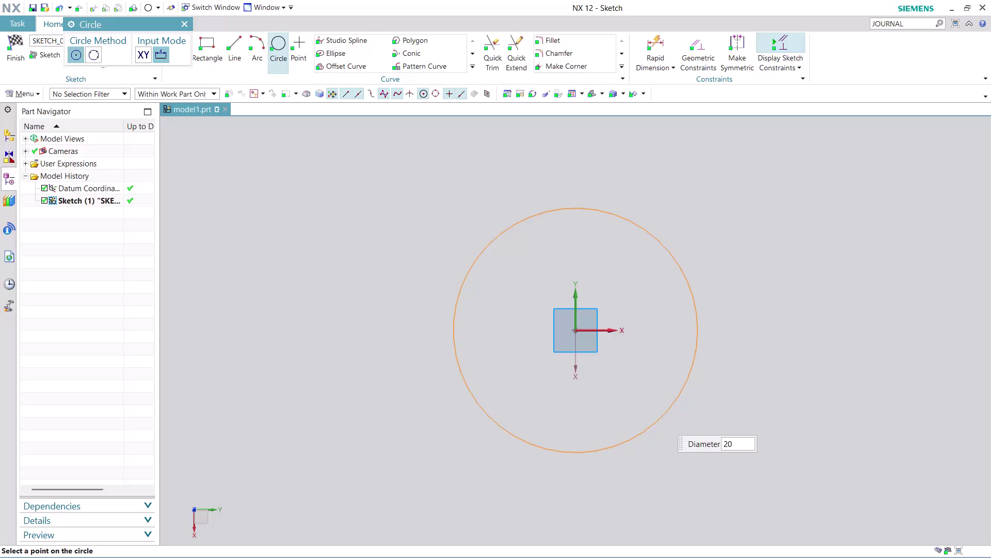
Set the first circle's diameter to 20 mm.
key(Return)
scroll(up, 3)
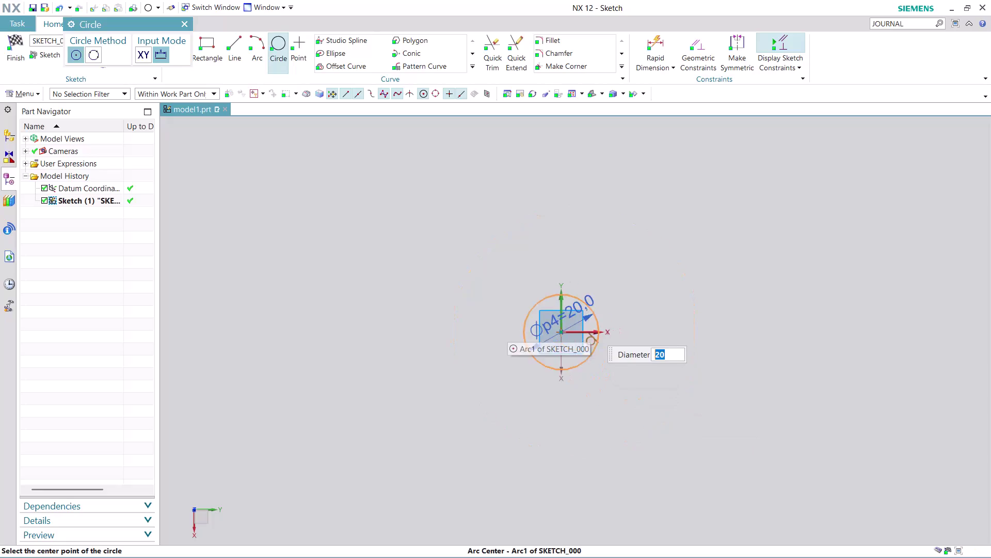
scroll(up, 3)
scroll(up, 3)
scroll(up, 3)
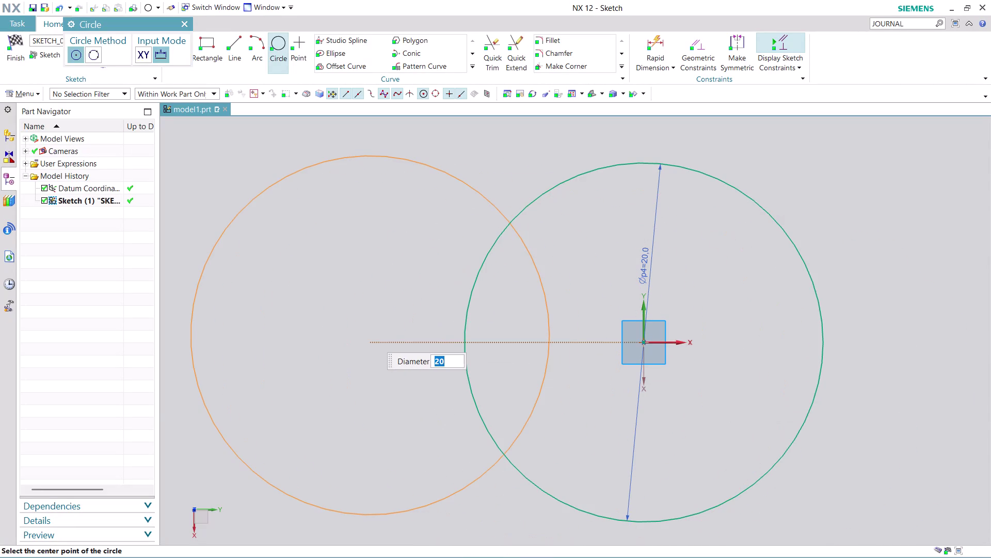
Place an 11 mm concentric circle at the origin and finish the sketch.
text(11)
key(Return)
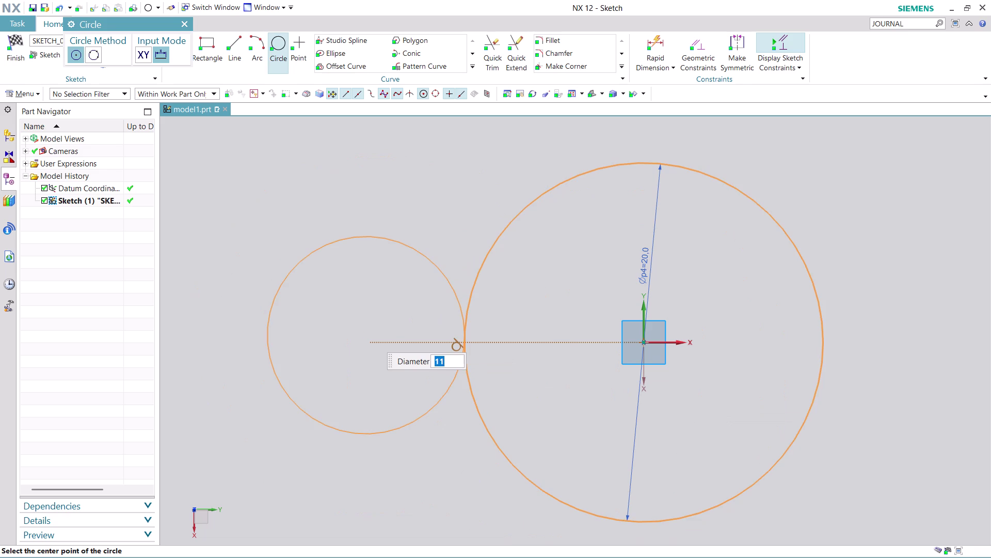
click(645, 341)
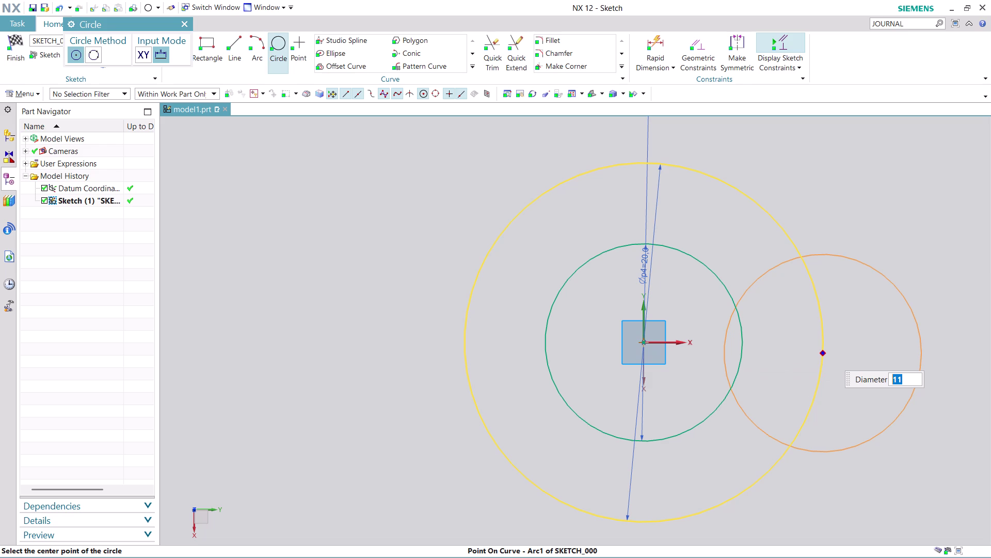
key(Escape)
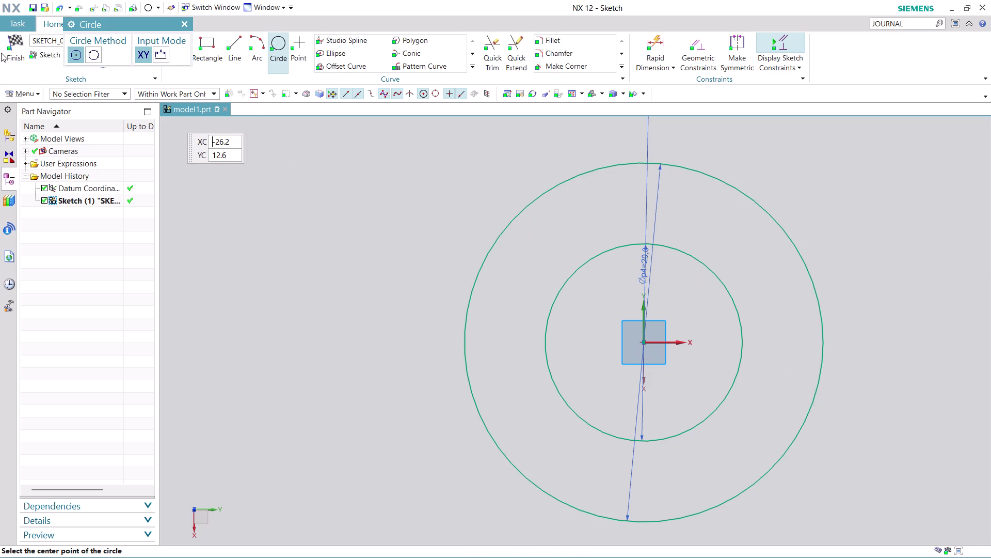
click(11, 54)
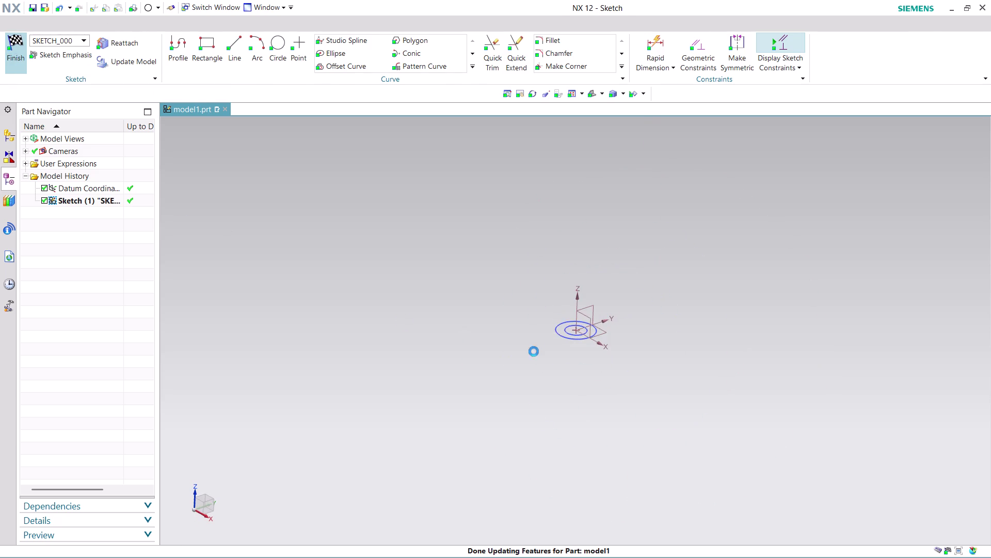
Extrude both circles 5 mm in the reversed direction into a solid ring.
scroll(up, 3)
click(146, 41)
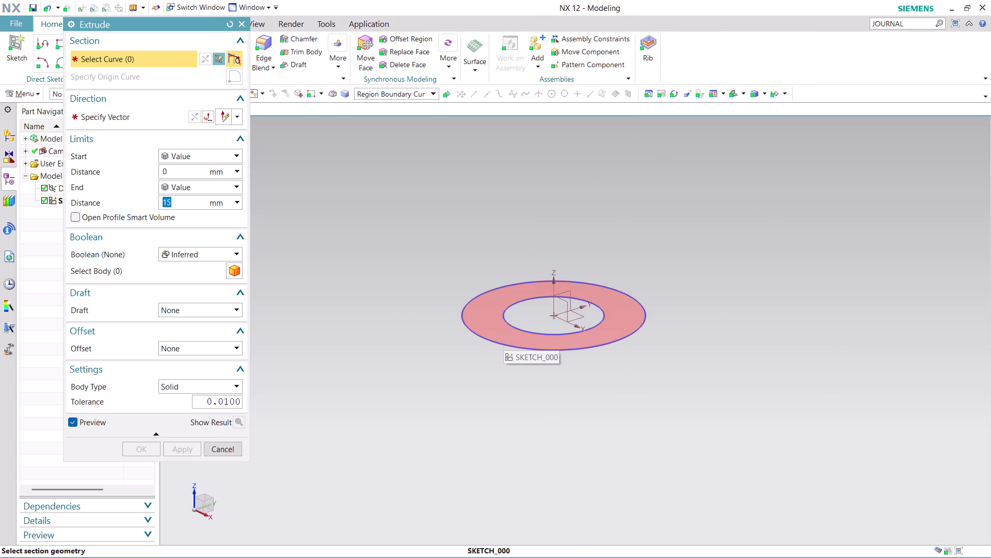
key(5)
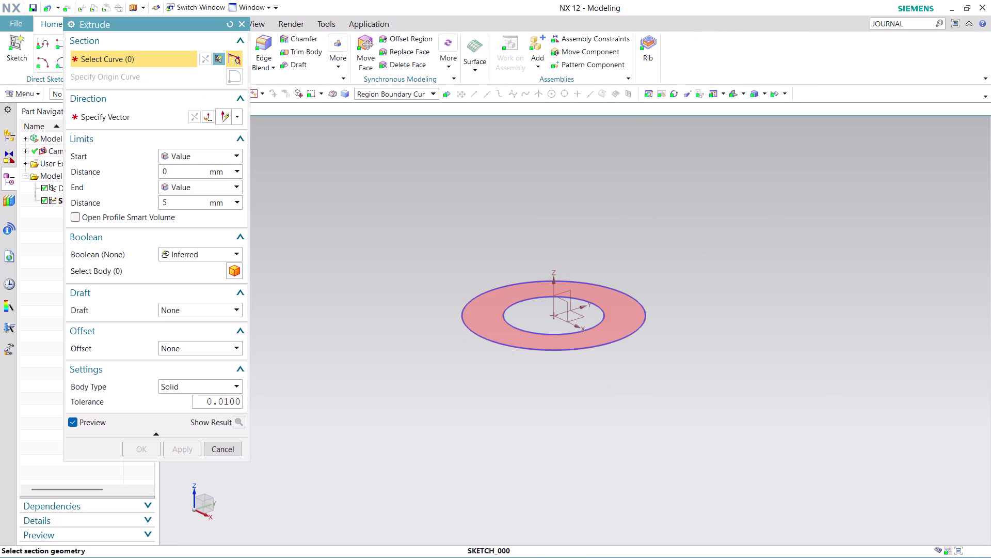
click(504, 336)
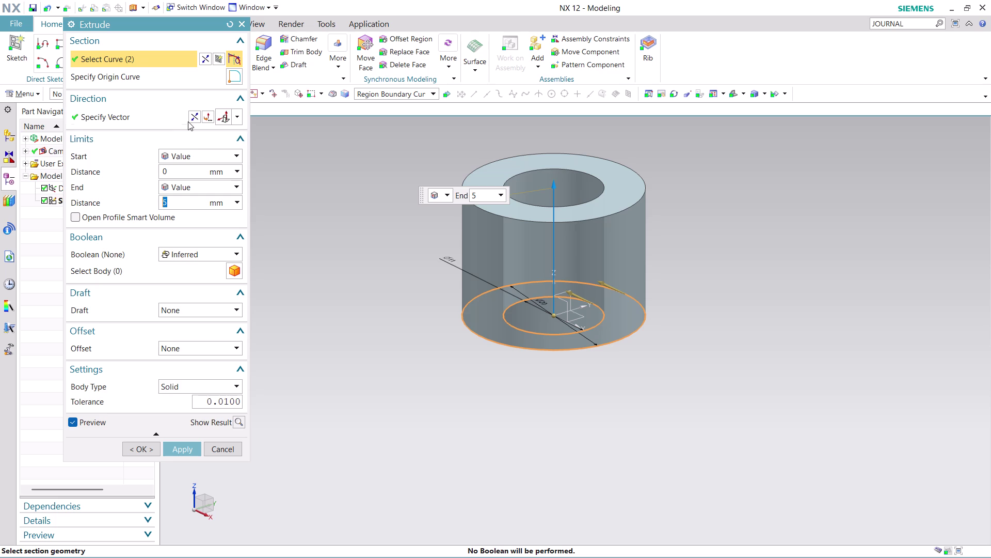
click(195, 116)
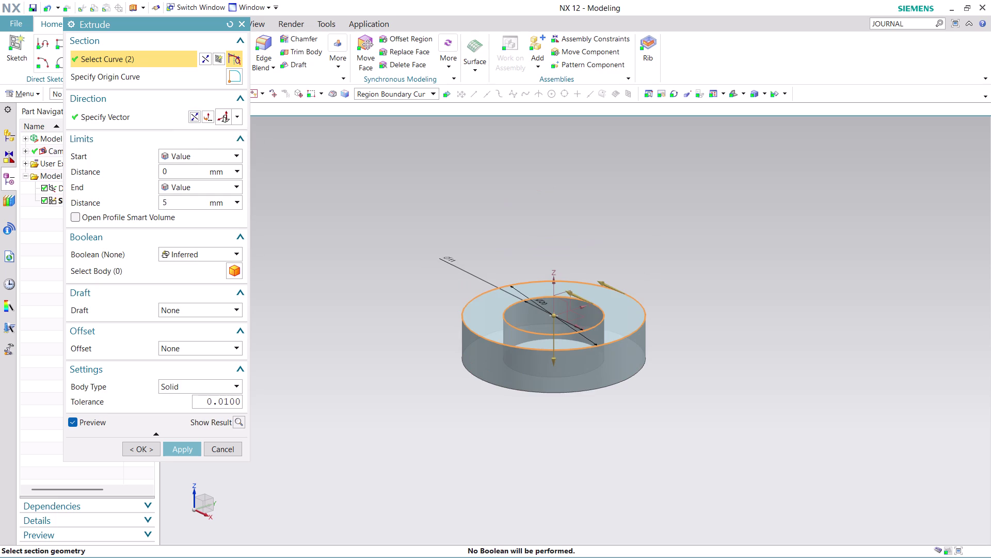
click(189, 451)
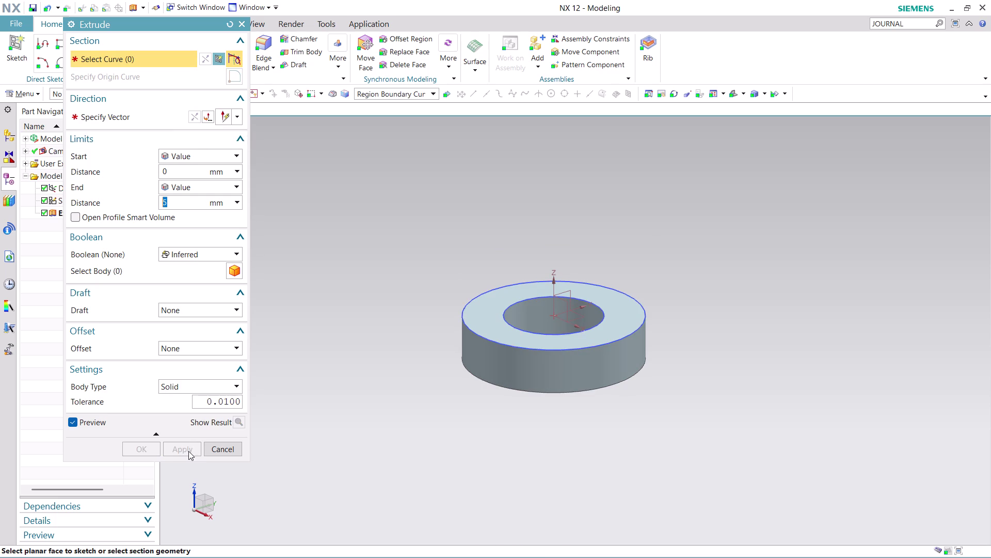
click(211, 448)
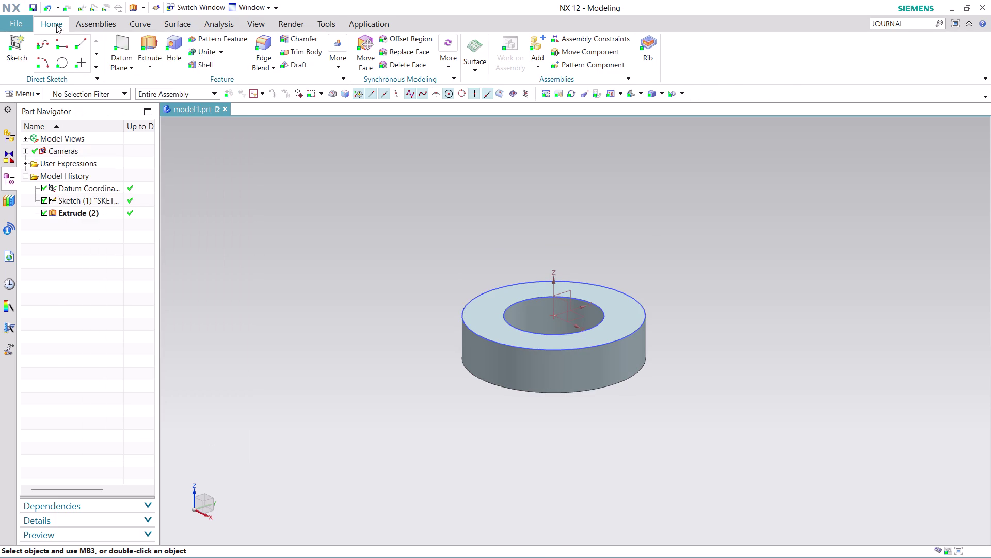
click(33, 97)
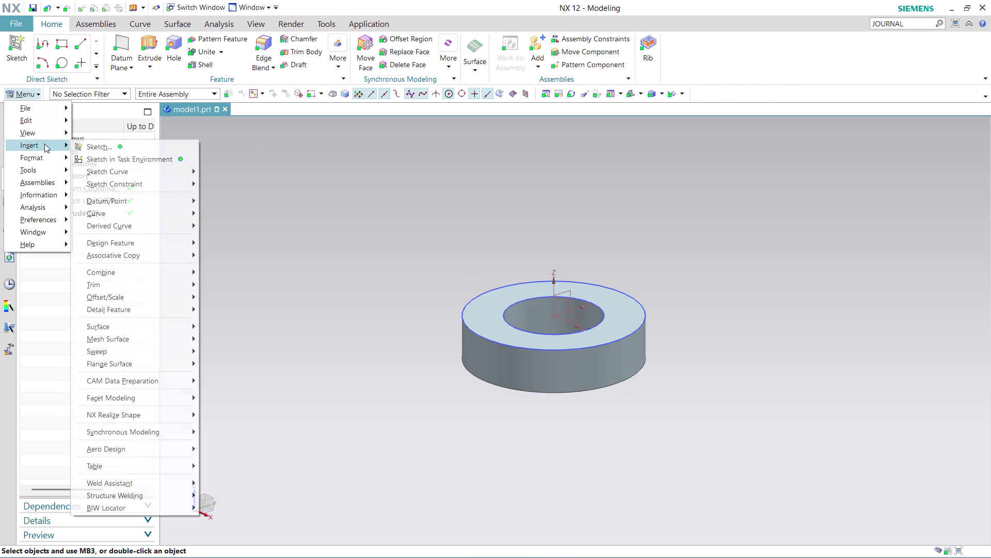
Create a sketch on the ring's top face, horizontally referenced, with origin at 0,0,0.
click(174, 157)
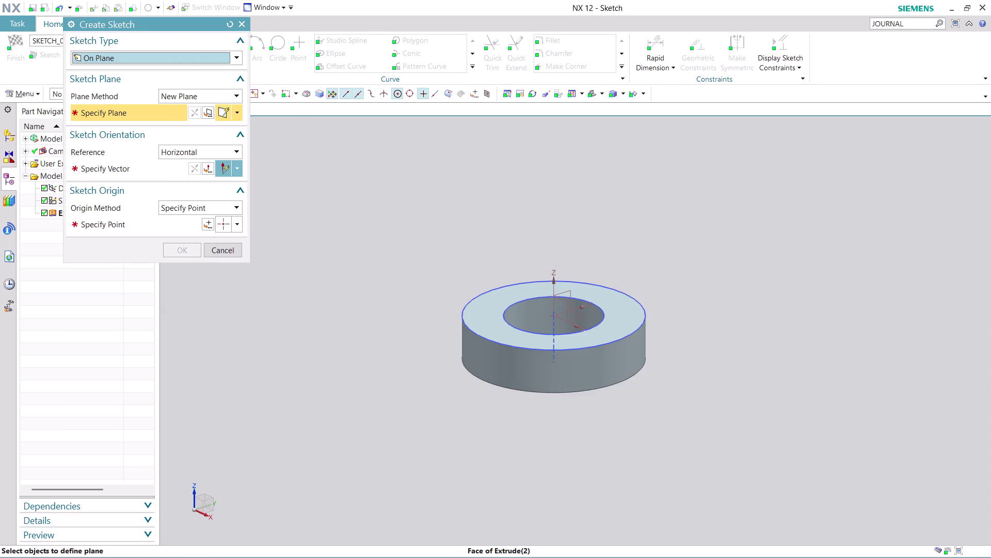
click(604, 335)
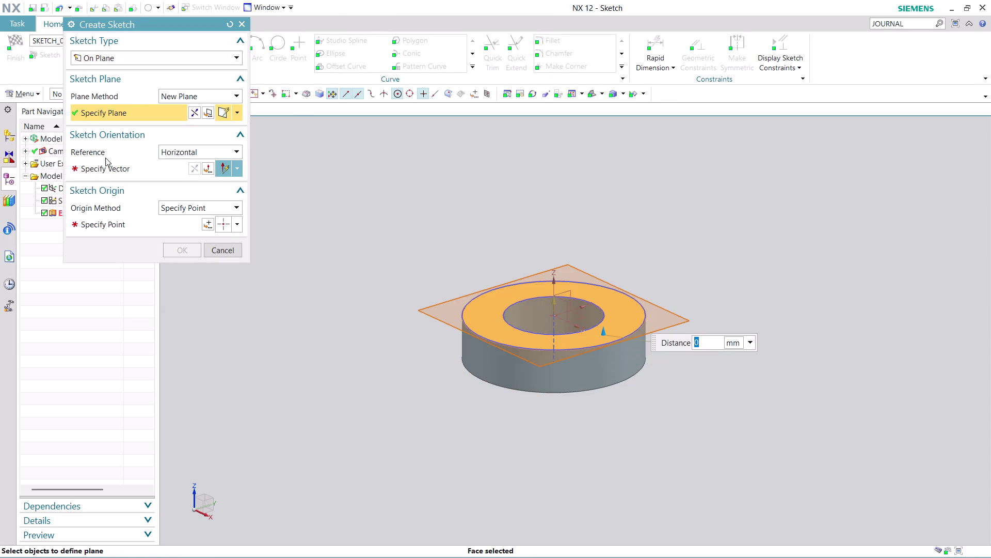
click(134, 169)
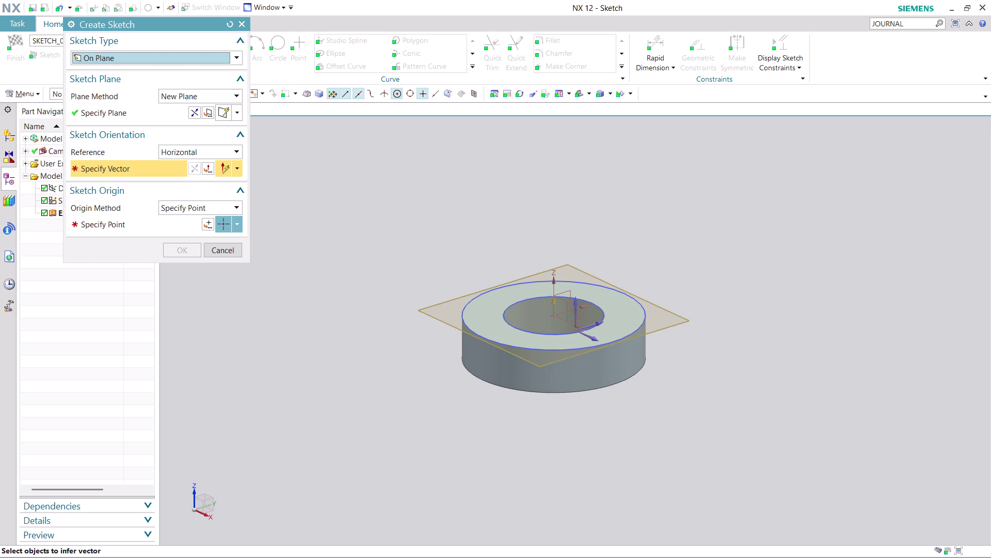
click(600, 324)
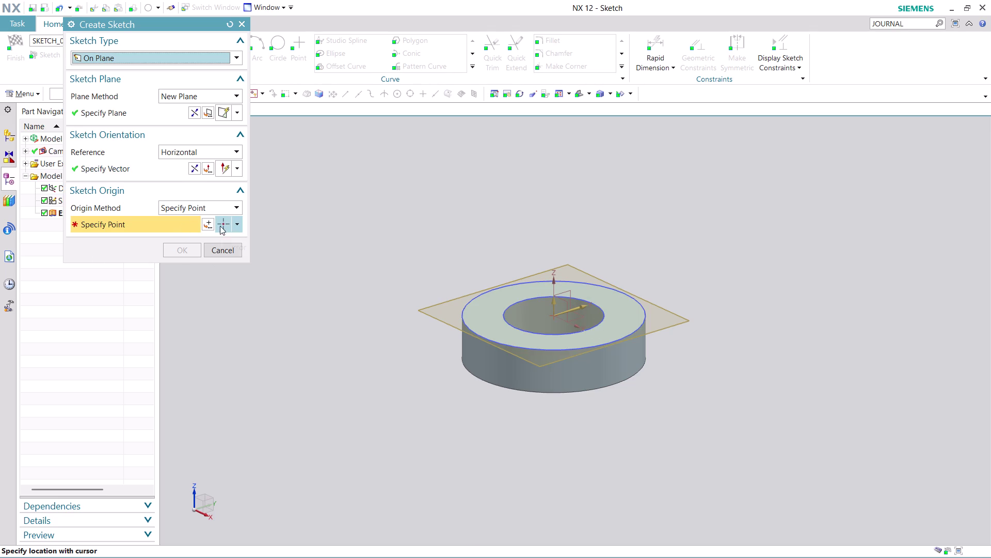
click(208, 225)
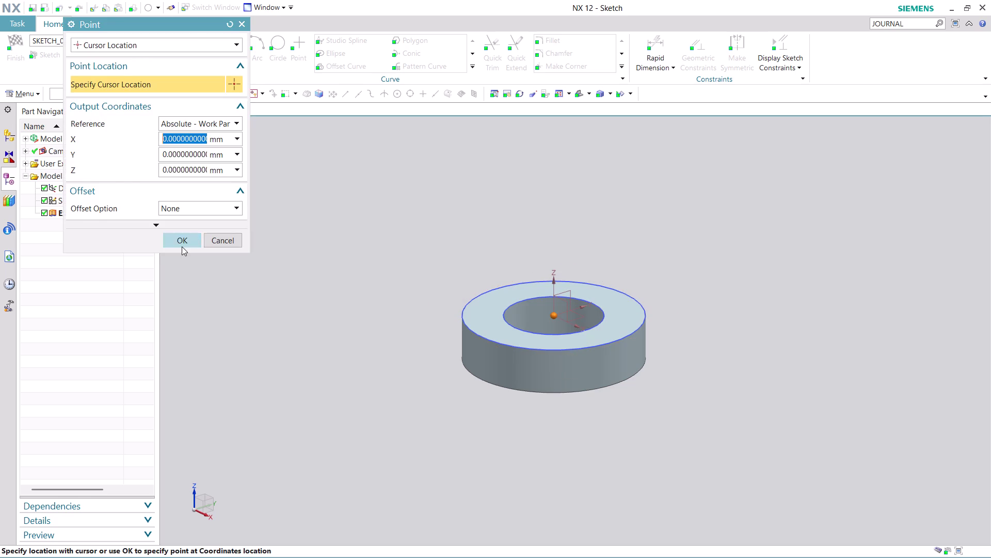
click(181, 247)
click(182, 246)
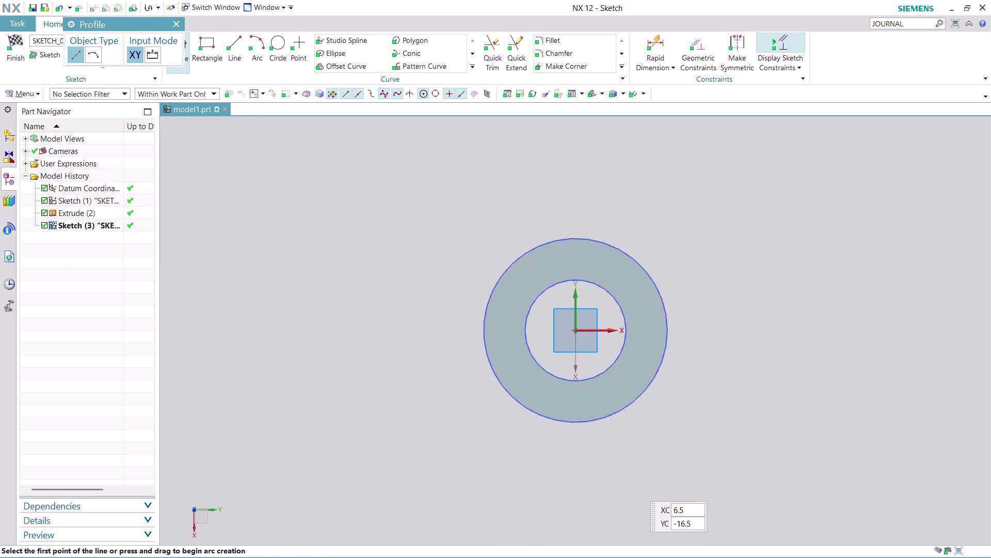
Draw a 15 mm diameter circle centred on the sketch origin.
scroll(up, 3)
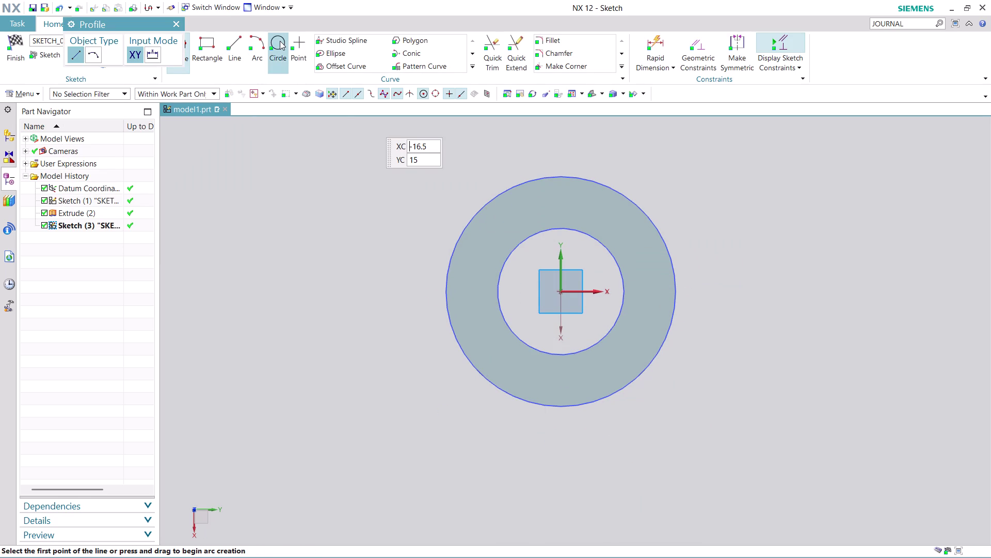
click(280, 41)
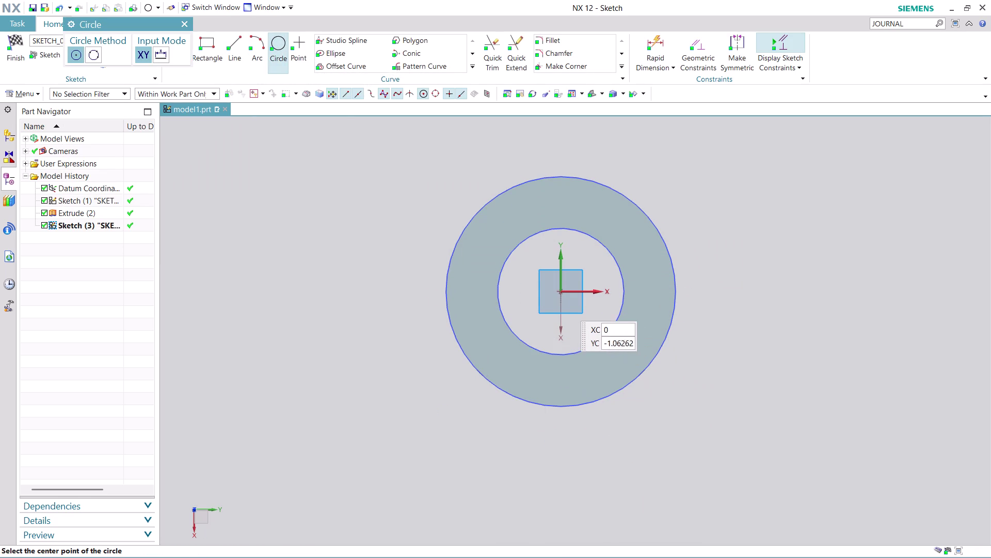
click(563, 291)
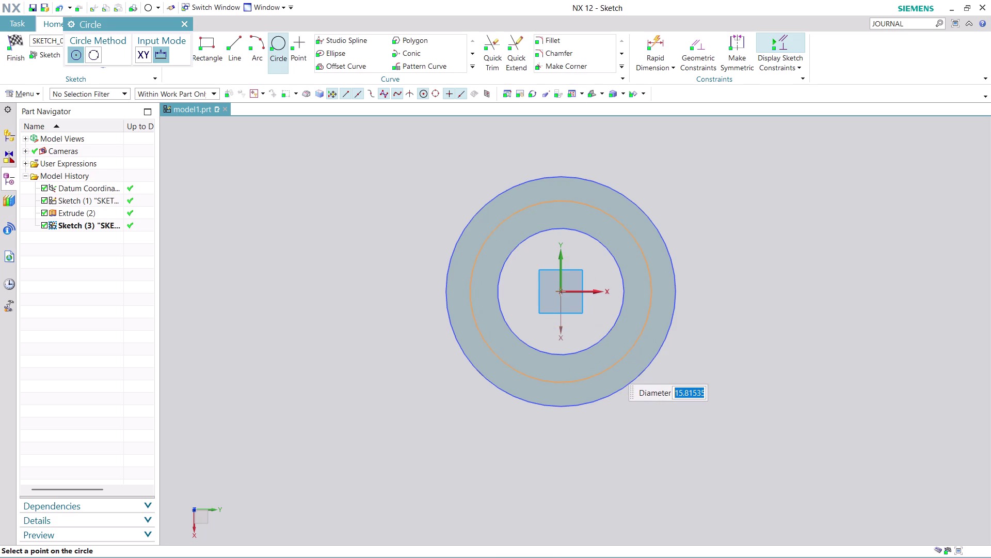
text(15)
key(Return)
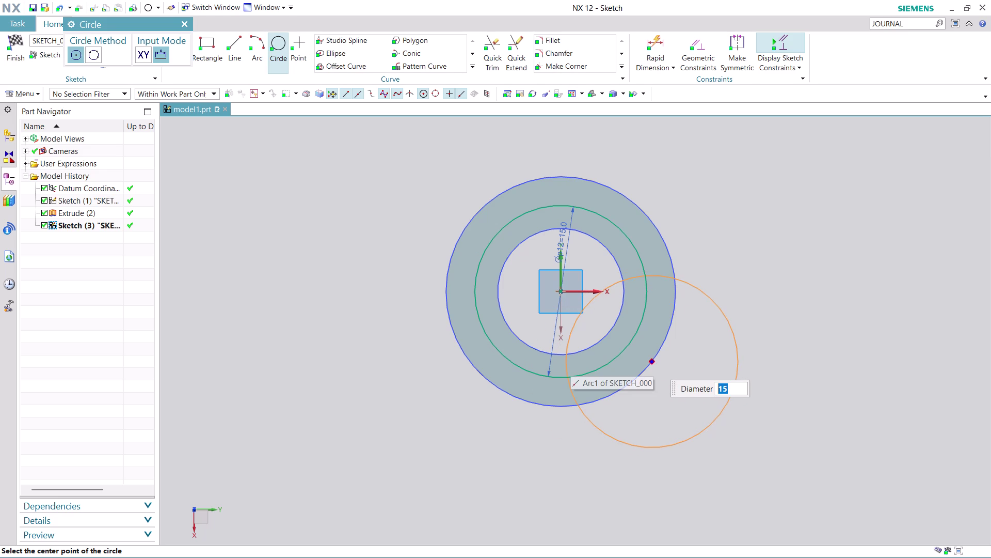
key(Escape)
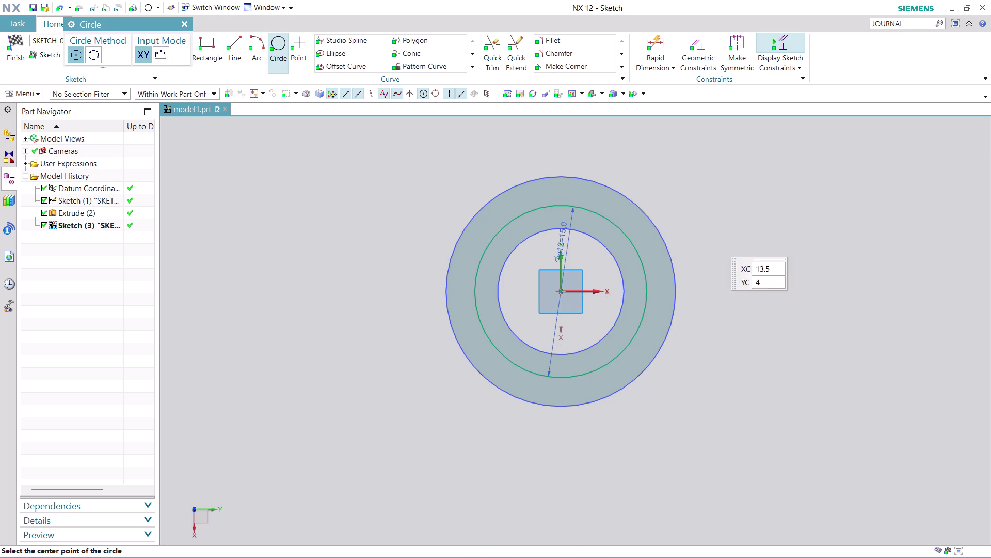
key(Escape)
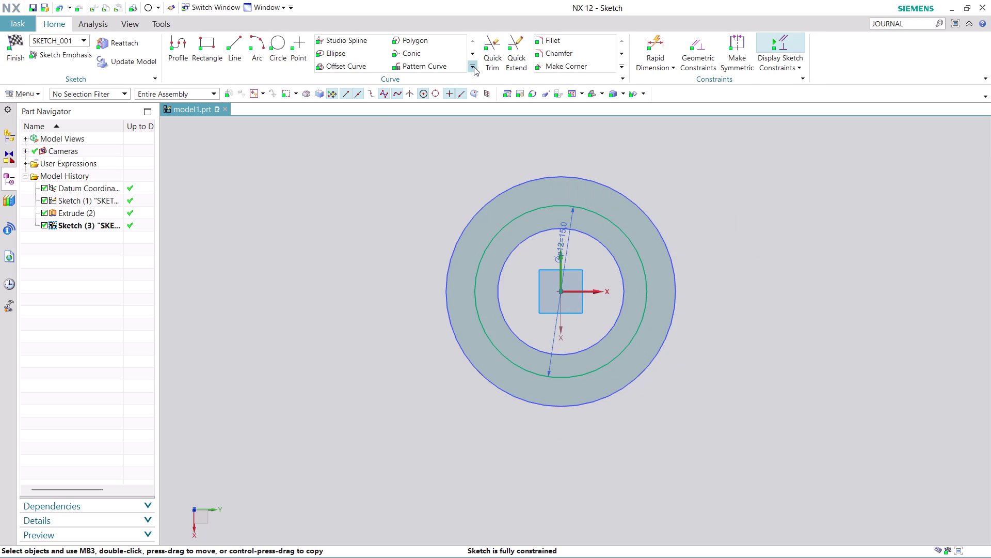
click(474, 67)
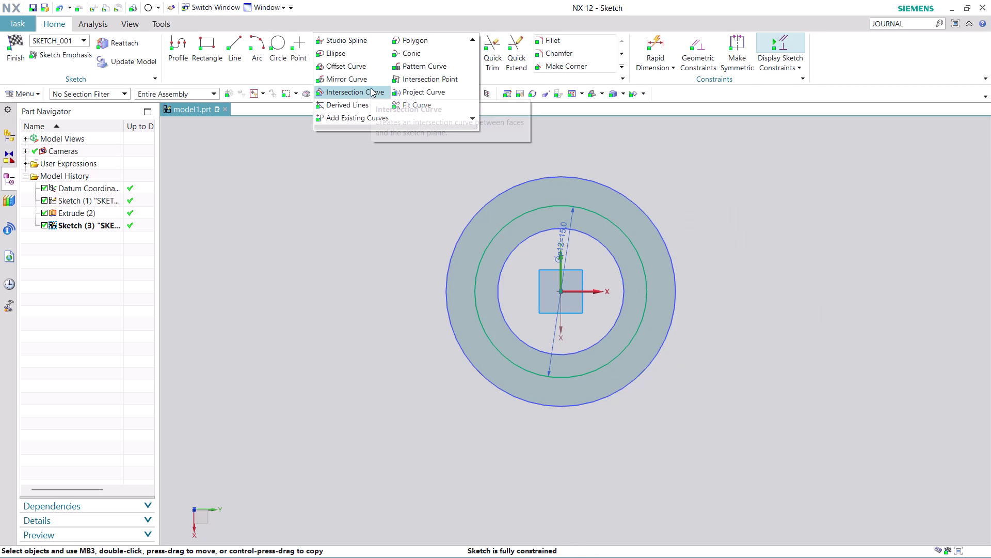
Hide the first sketch, Sketch (1).
click(426, 92)
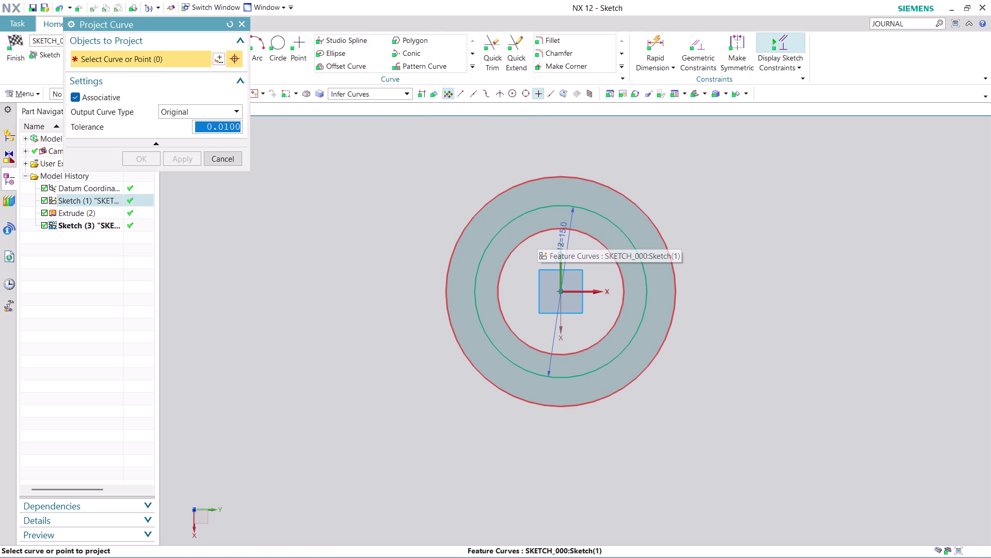
scroll(up, 3)
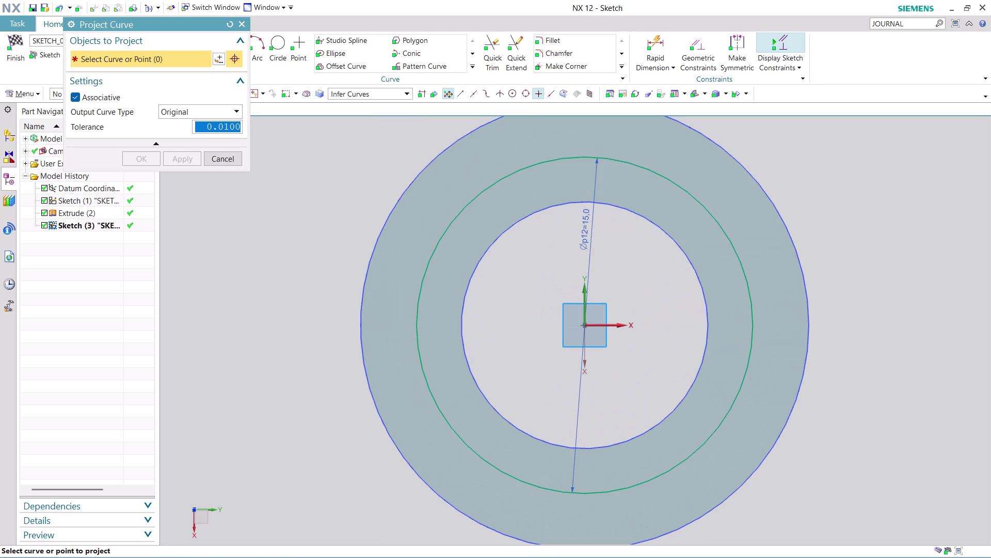
key(Escape)
key(Escape)
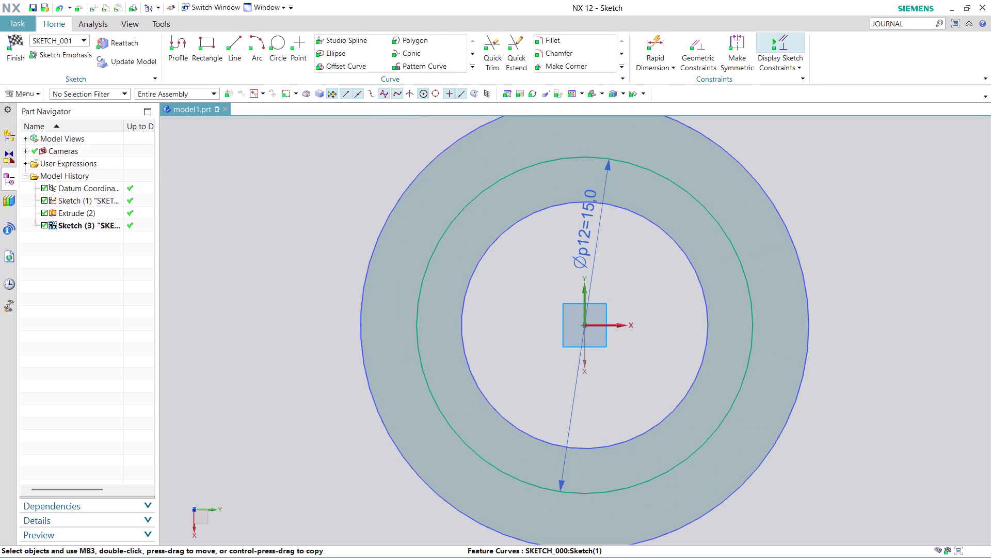
right_click(529, 218)
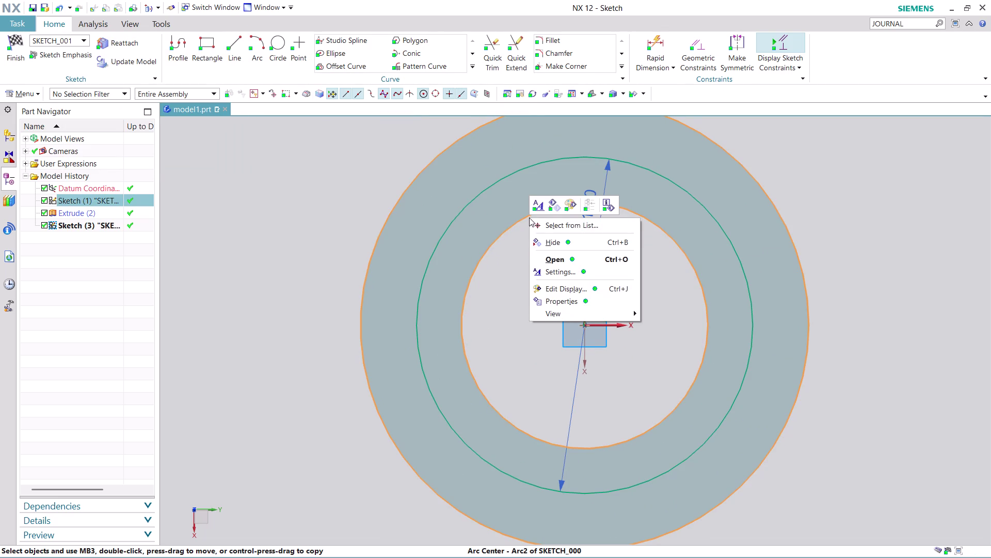
click(557, 242)
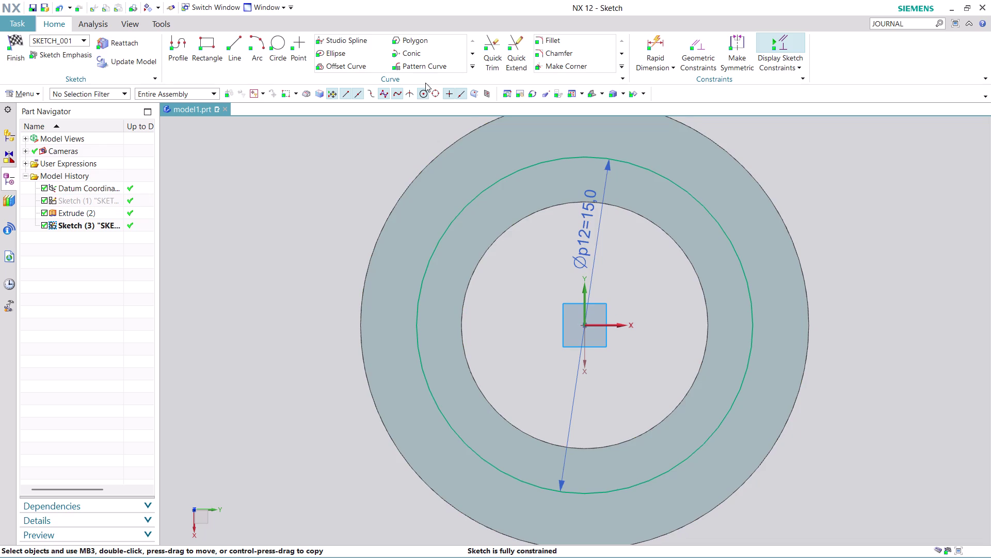
Project the ring's inner edge into the sketch and finish the sketch.
click(473, 67)
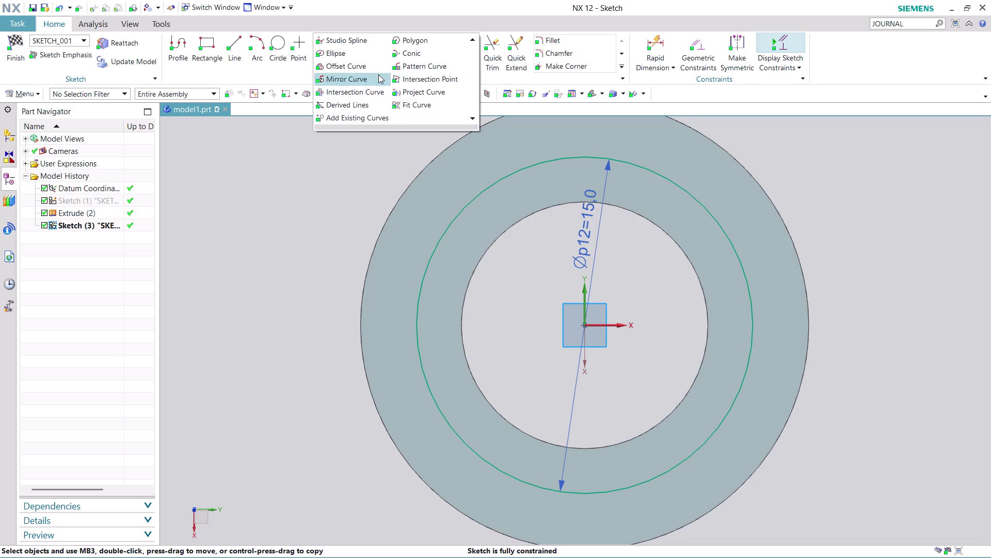
click(427, 88)
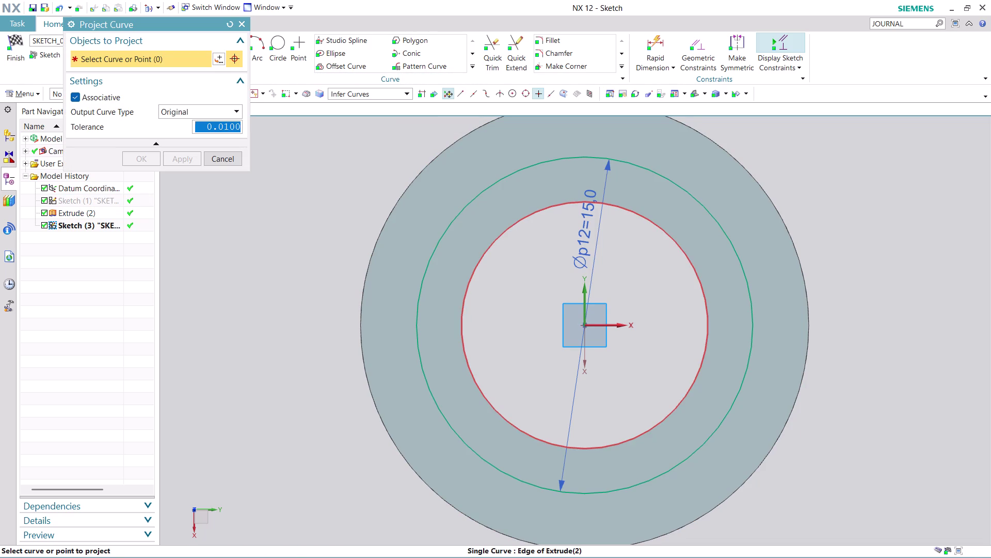
click(515, 225)
click(190, 154)
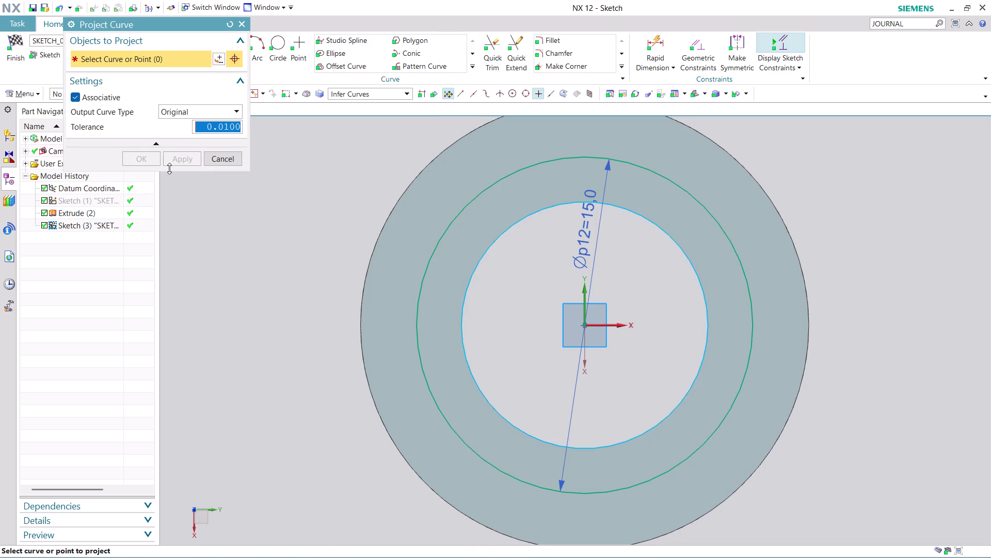
click(216, 158)
scroll(down, 3)
scroll(up, 3)
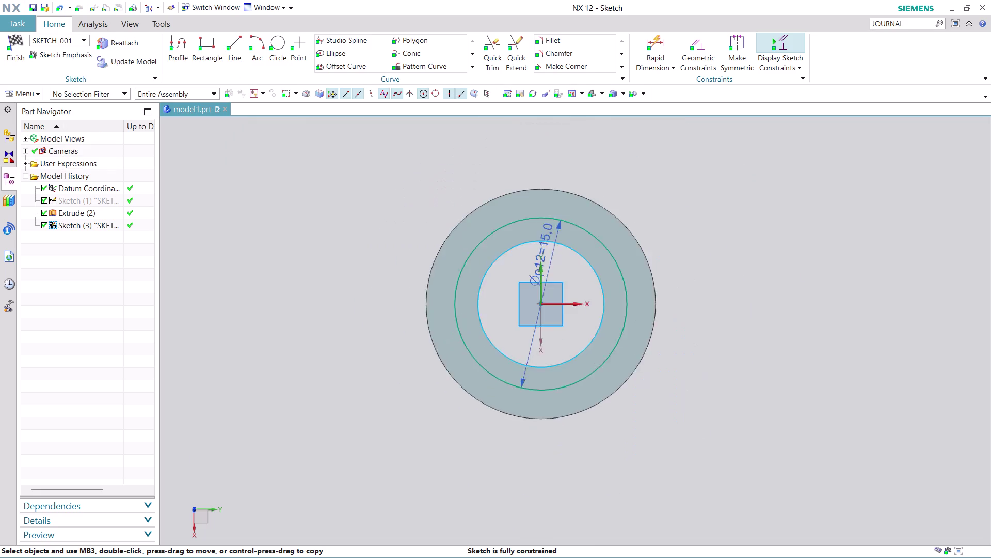
scroll(up, 3)
click(17, 52)
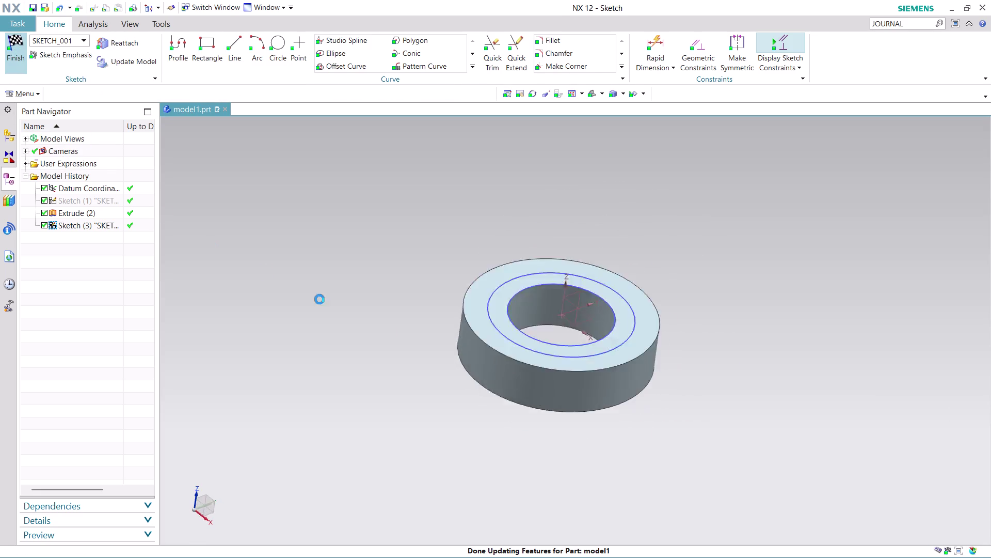
scroll(up, 3)
scroll(down, 3)
Extrude the sketch circles 40 mm, united with the ring, to form the shank.
scroll(up, 3)
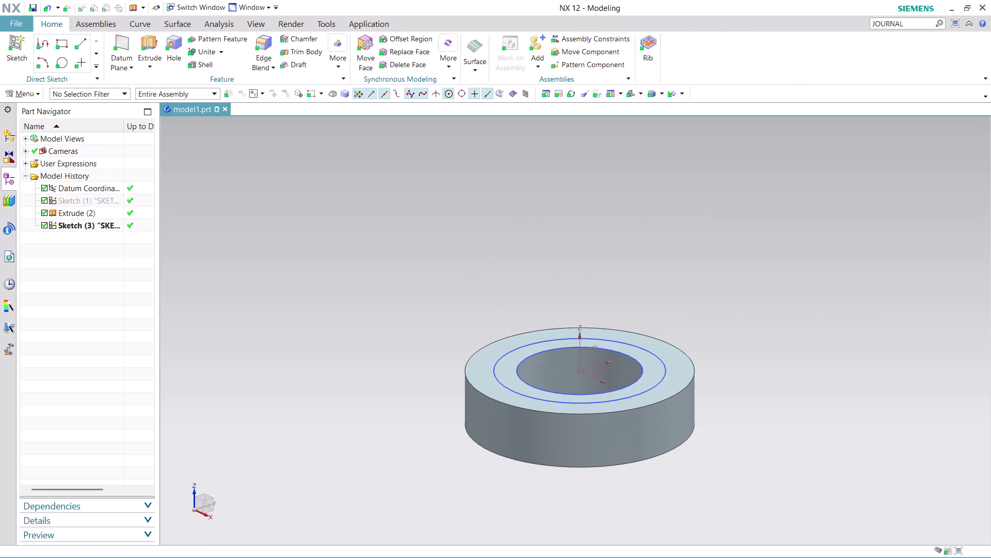
click(152, 39)
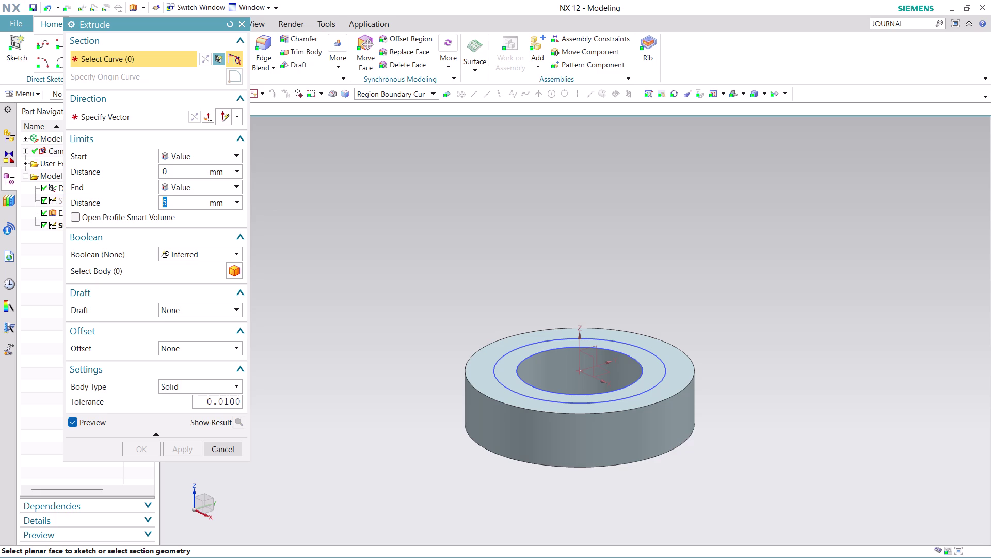
text(40)
click(512, 380)
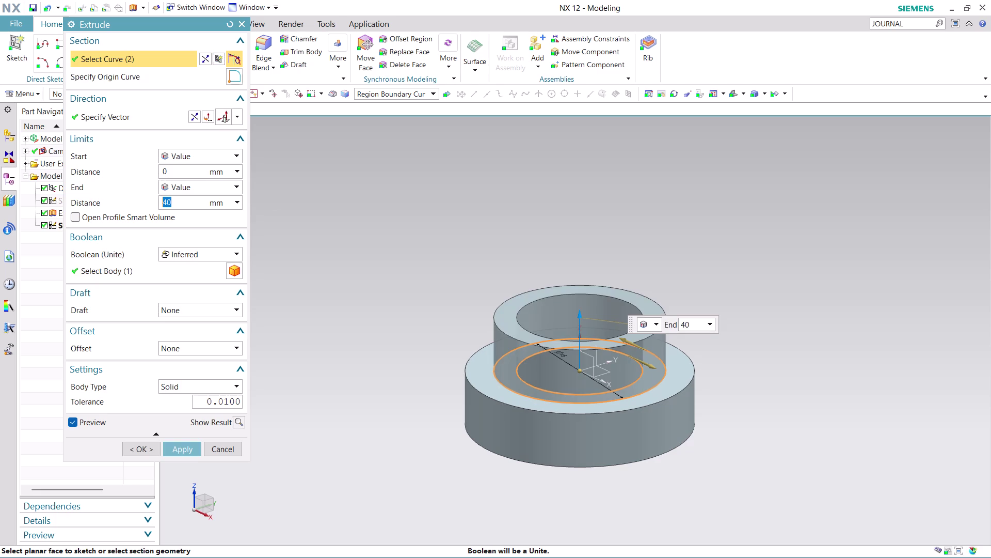
click(181, 448)
scroll(down, 3)
scroll(up, 3)
middle_drag(610, 360, 625, 260)
scroll(up, 3)
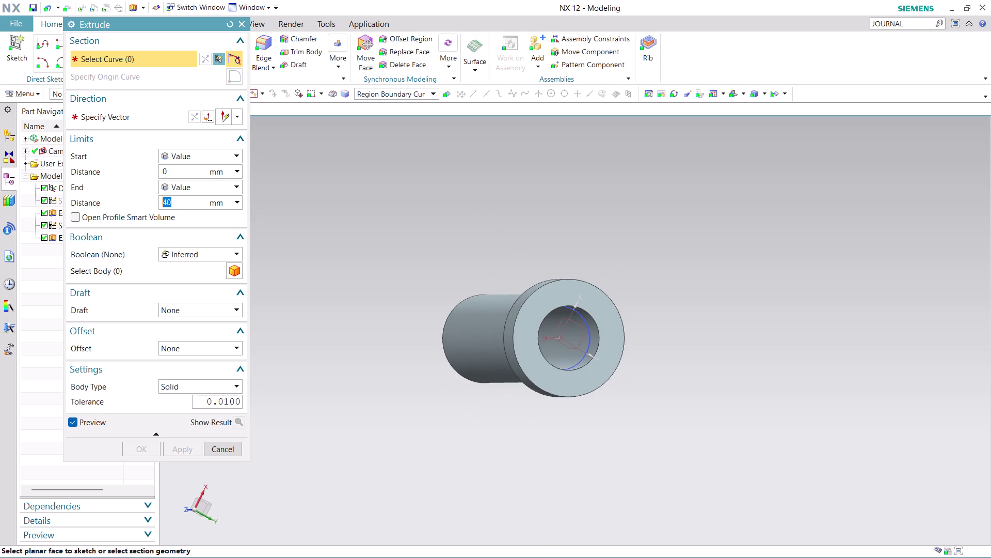
click(221, 448)
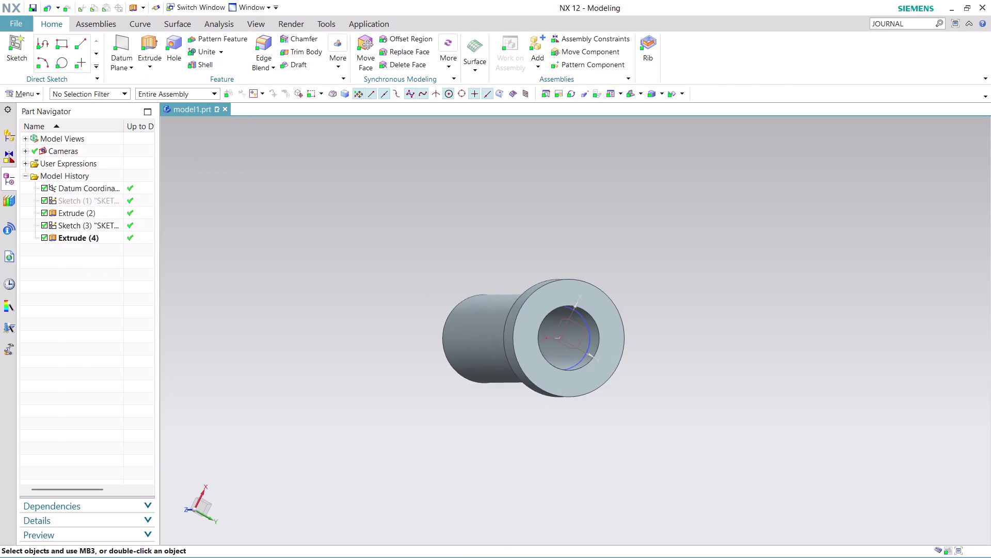
Hide Sketch (3).
scroll(up, 3)
right_click(567, 313)
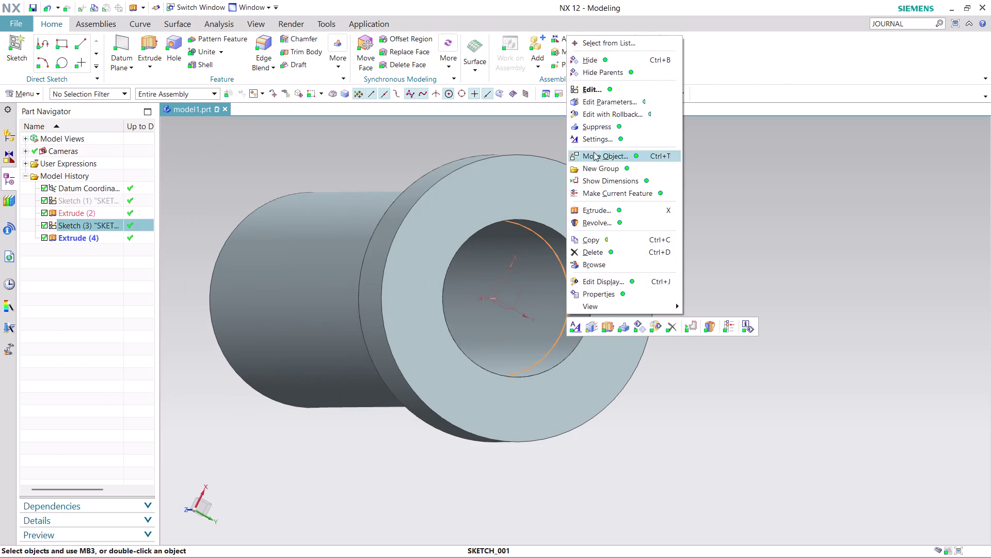
click(633, 65)
scroll(down, 3)
scroll(up, 3)
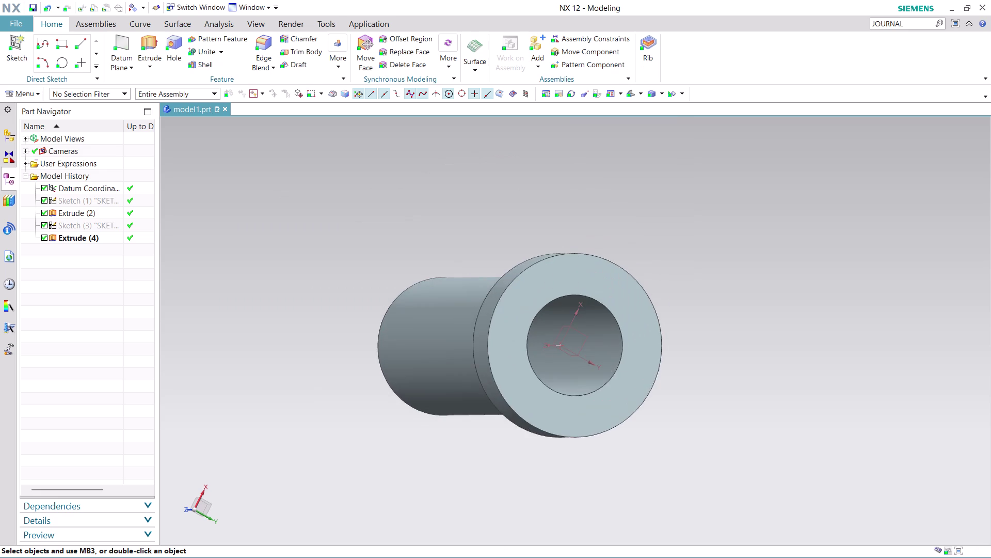
middle_drag(695, 269, 545, 312)
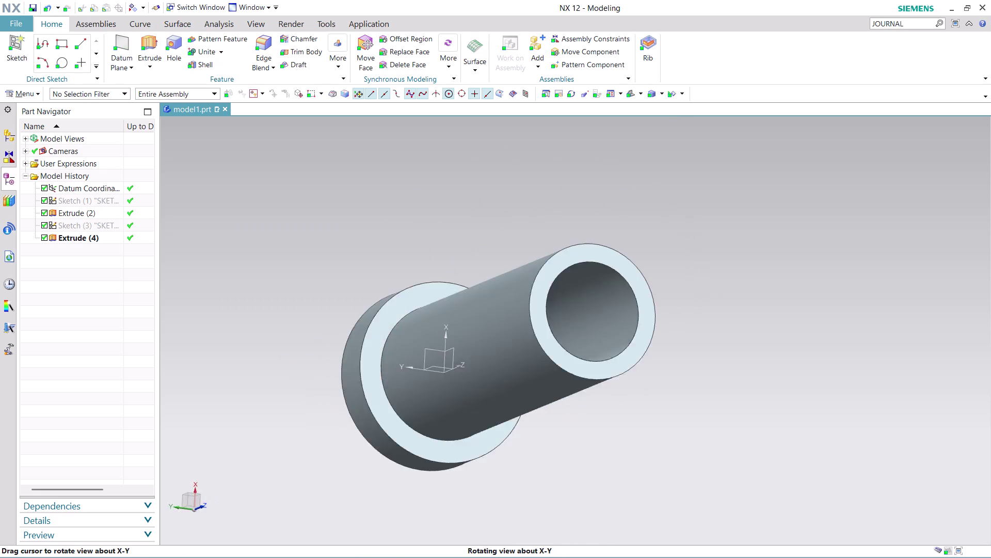
Orbit and zoom to inspect the flange and shank, then open the File menu.
middle_drag(546, 312, 602, 293)
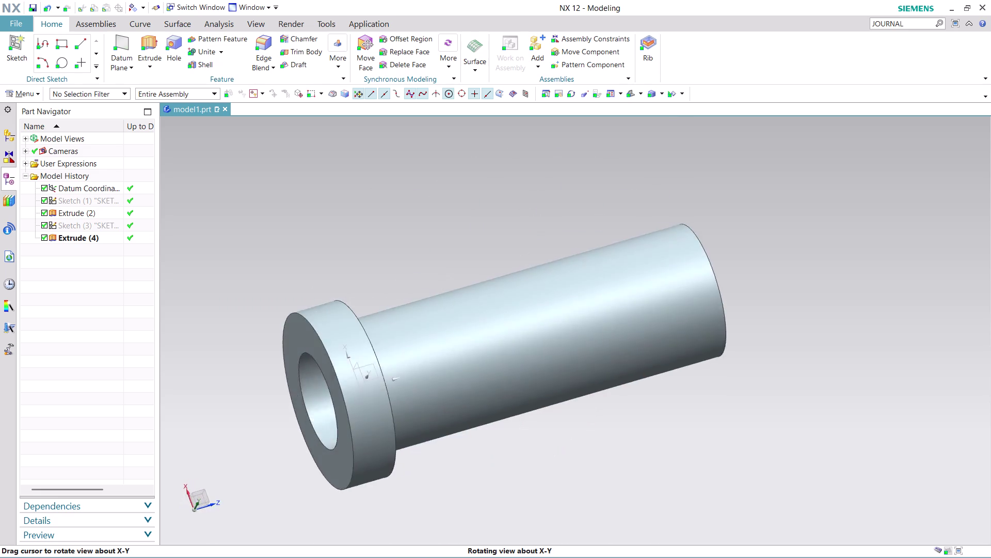
middle_drag(602, 294, 660, 281)
scroll(down, 3)
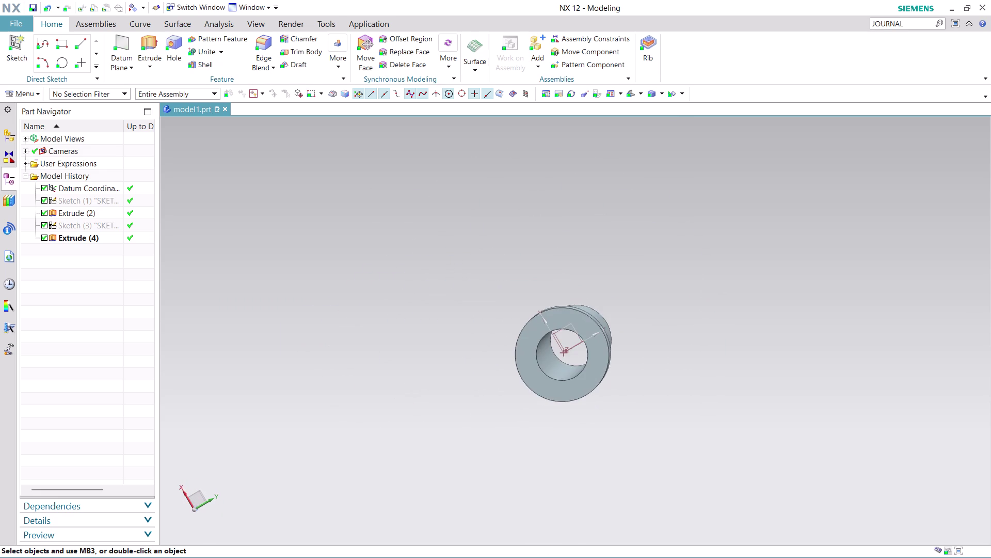
scroll(up, 3)
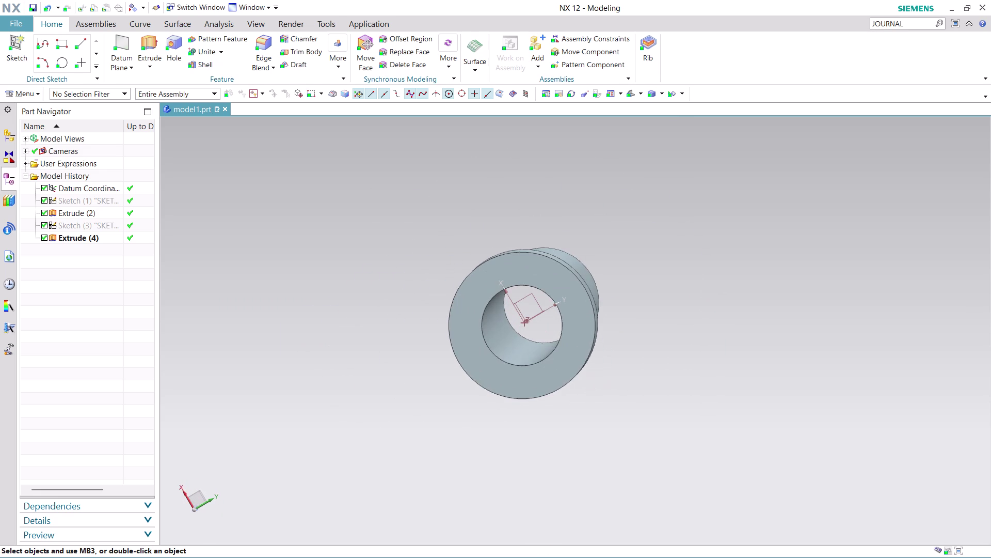
scroll(up, 3)
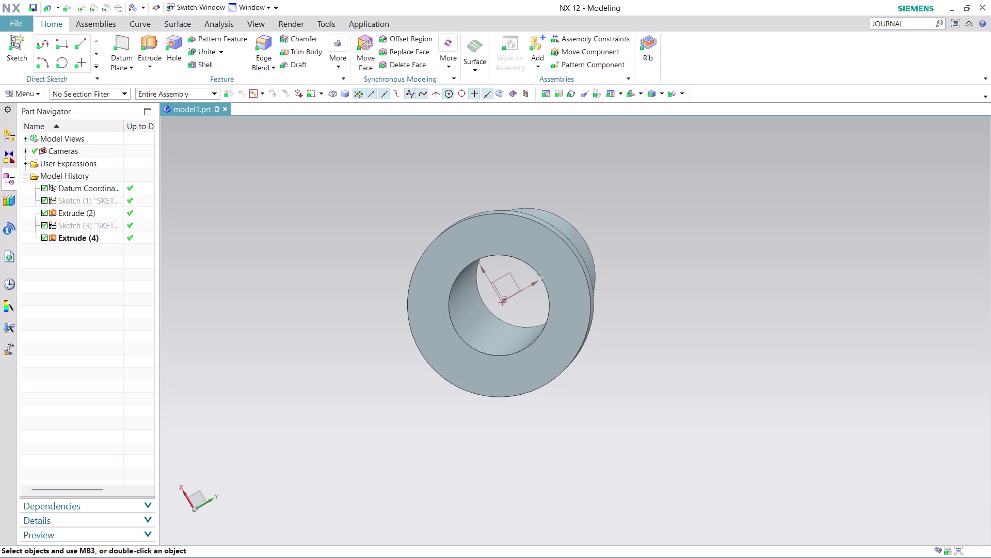
click(15, 21)
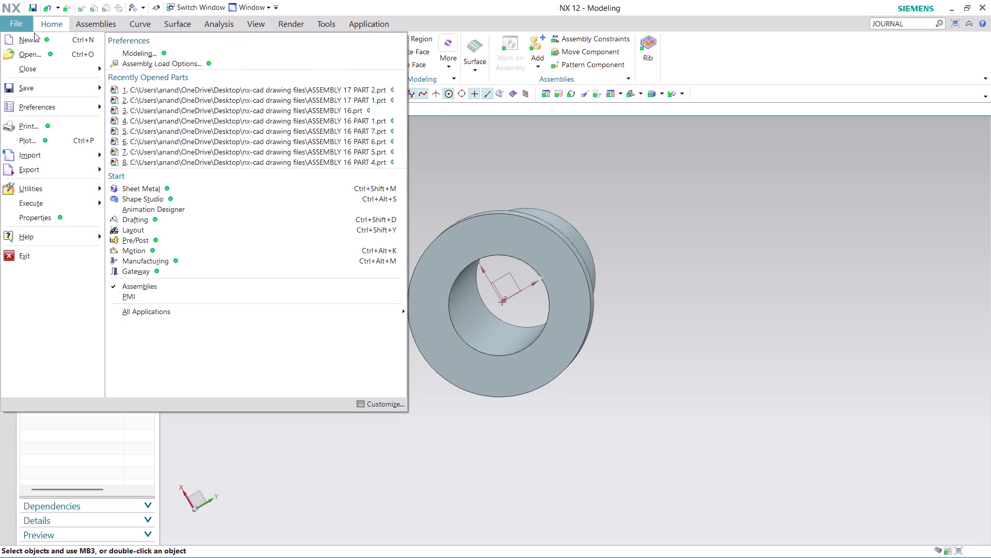
Create a new drawing from the A2 - Size drawing template.
click(39, 37)
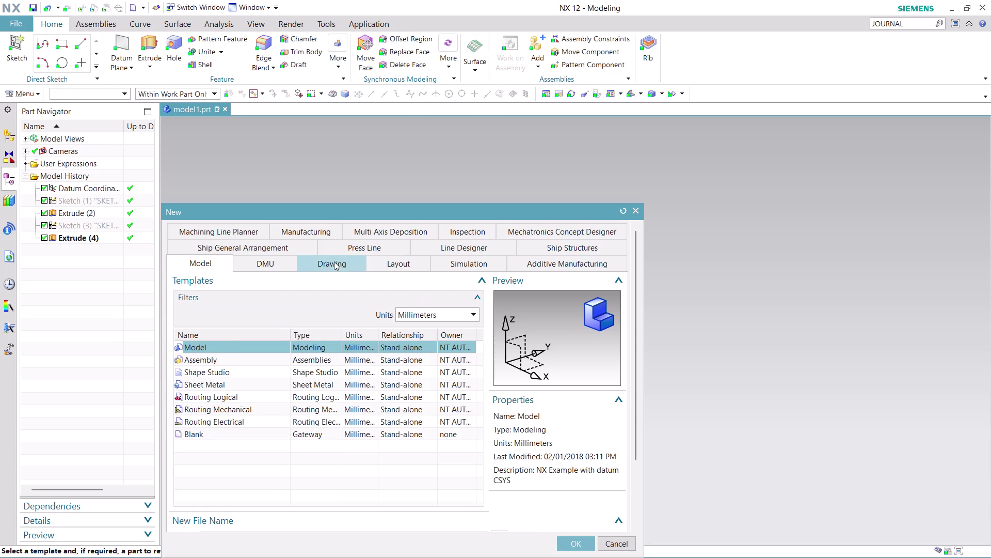
click(334, 261)
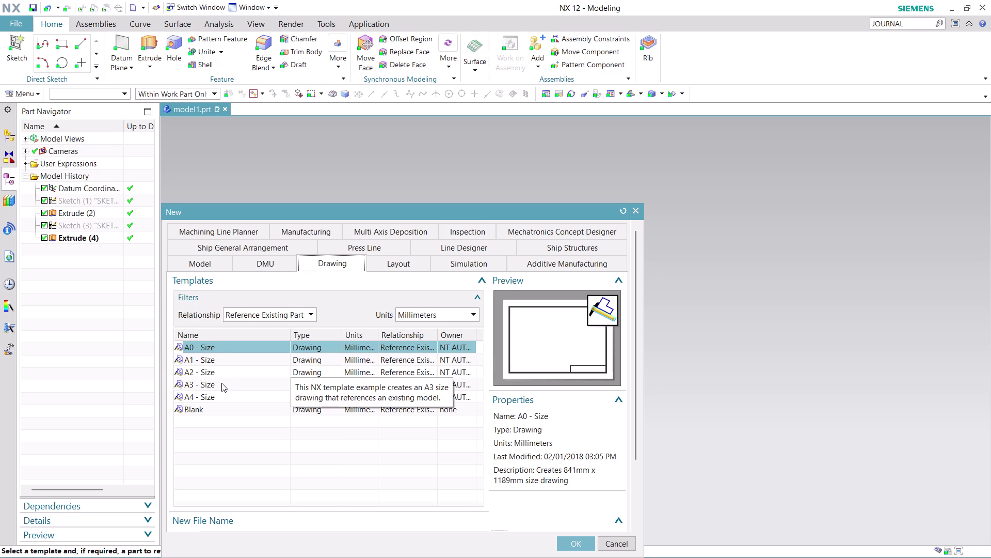
click(226, 371)
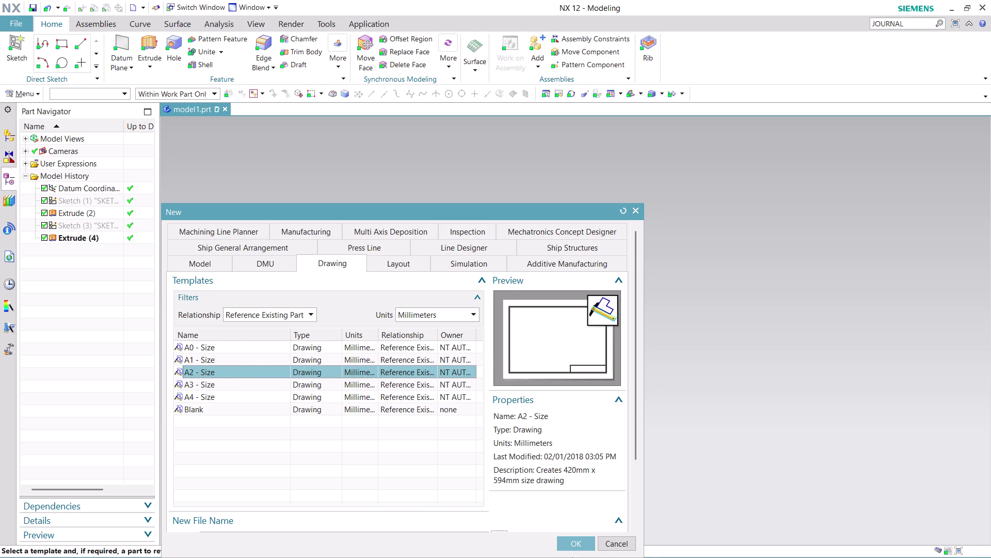
click(573, 539)
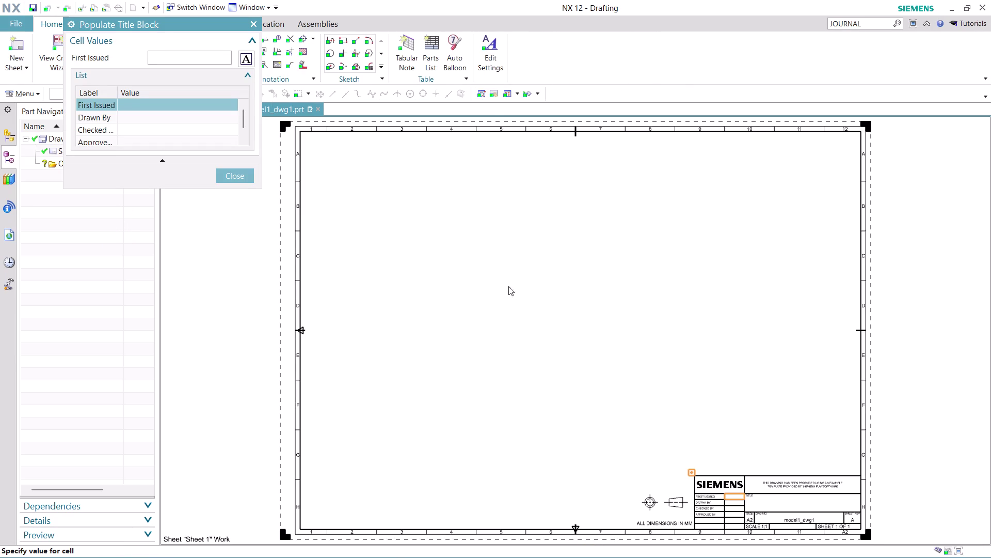
Dismiss Populate Title Block and the View Creation Wizard, then start a base view.
click(232, 178)
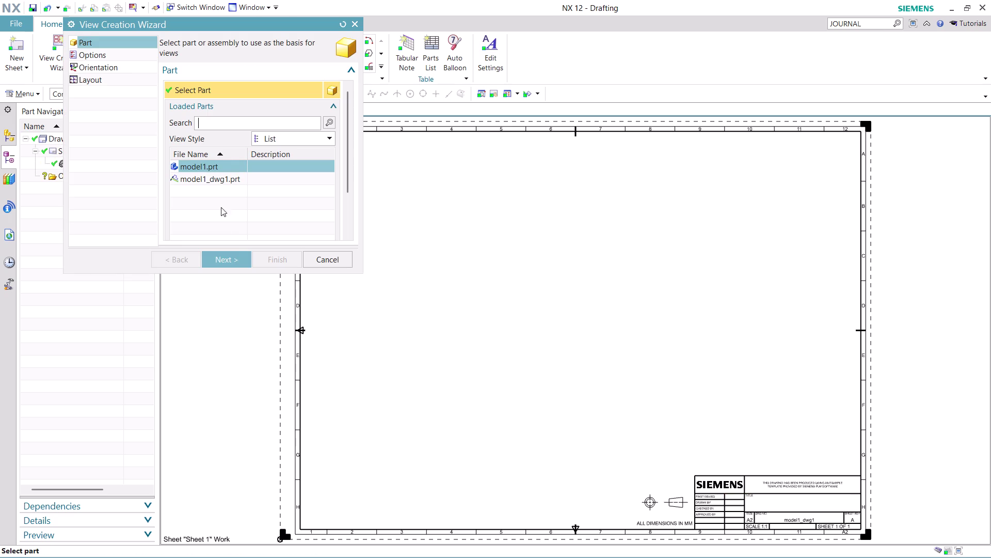
click(325, 264)
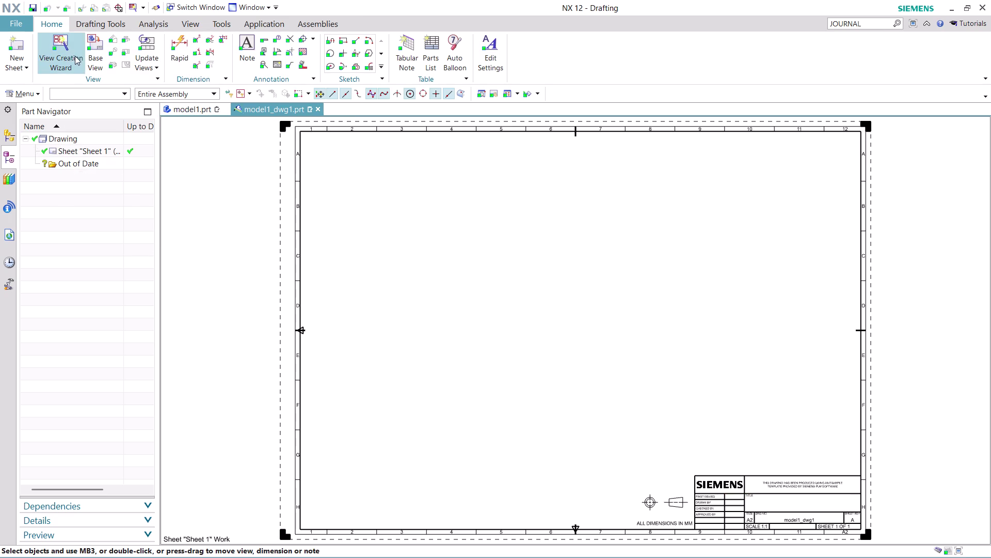
click(98, 60)
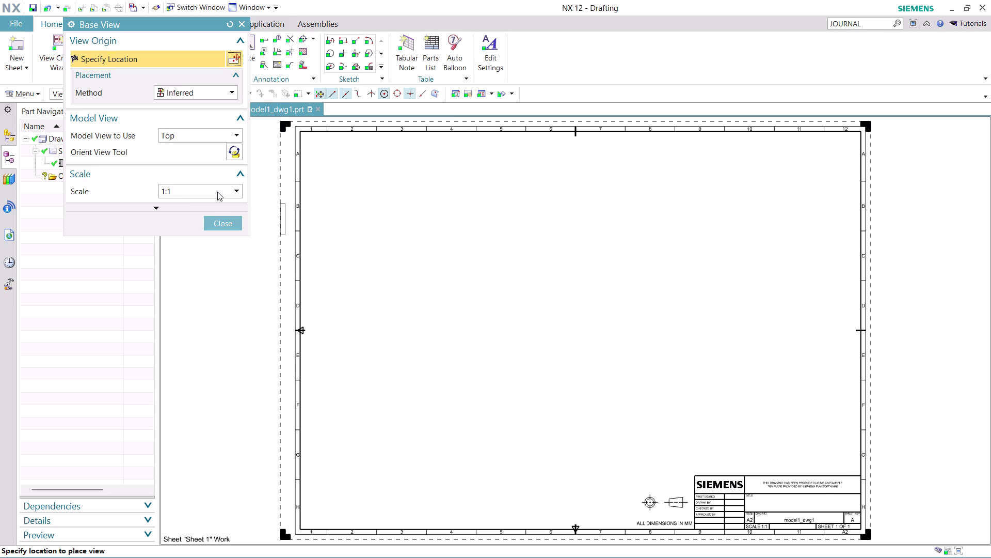
Set the base view scale to 2:1 and move the dialog aside.
click(219, 191)
click(206, 227)
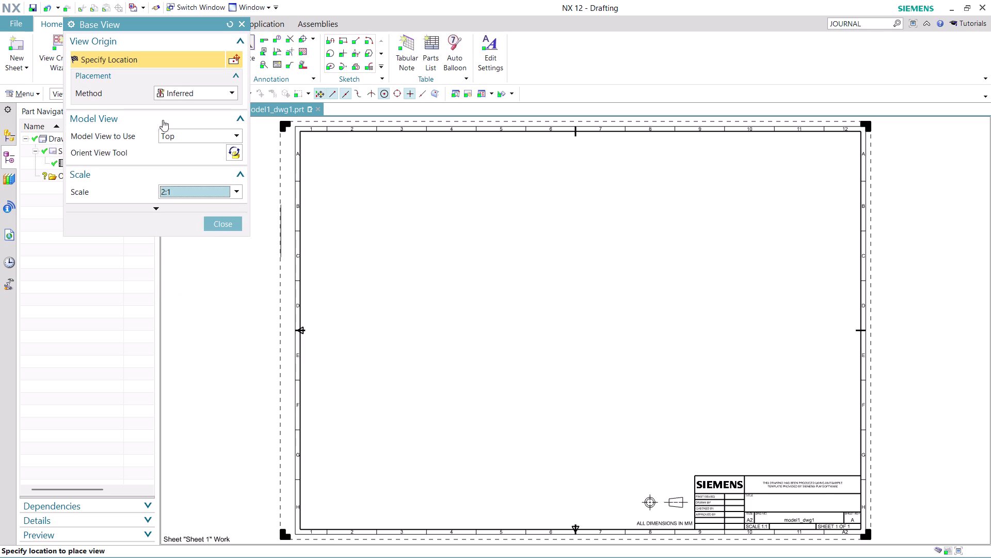
drag(184, 22, 172, 201)
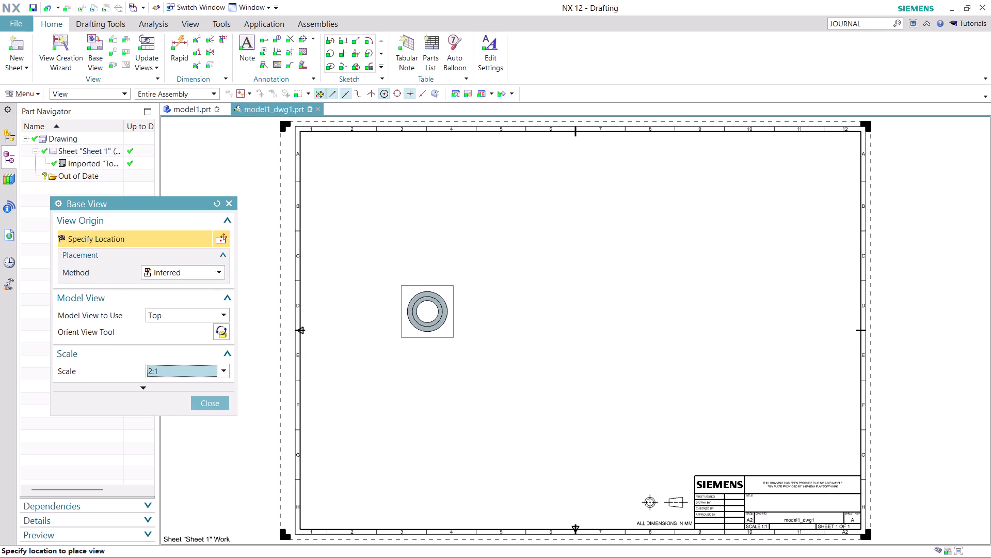
scroll(up, 3)
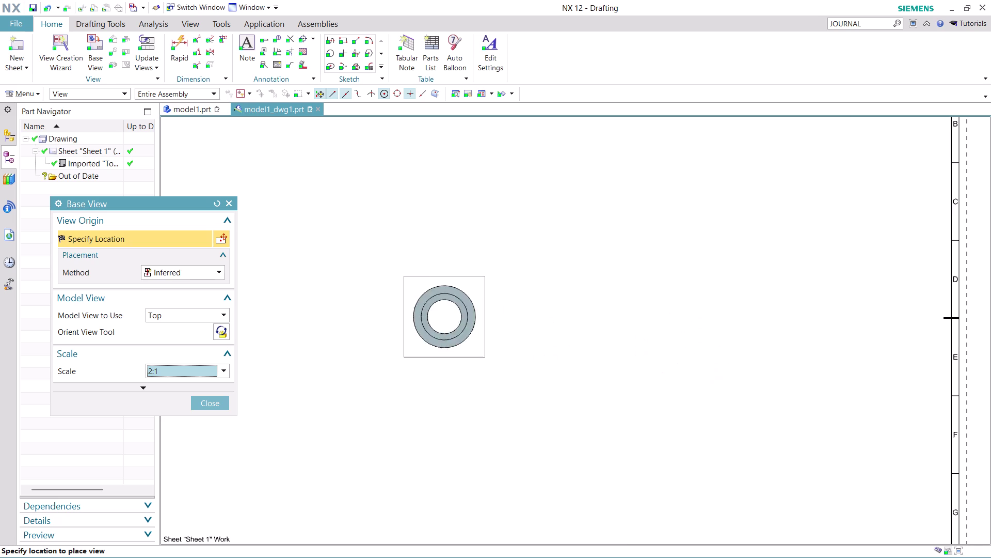
scroll(down, 3)
scroll(up, 3)
scroll(down, 3)
scroll(down, 3)
scroll(up, 3)
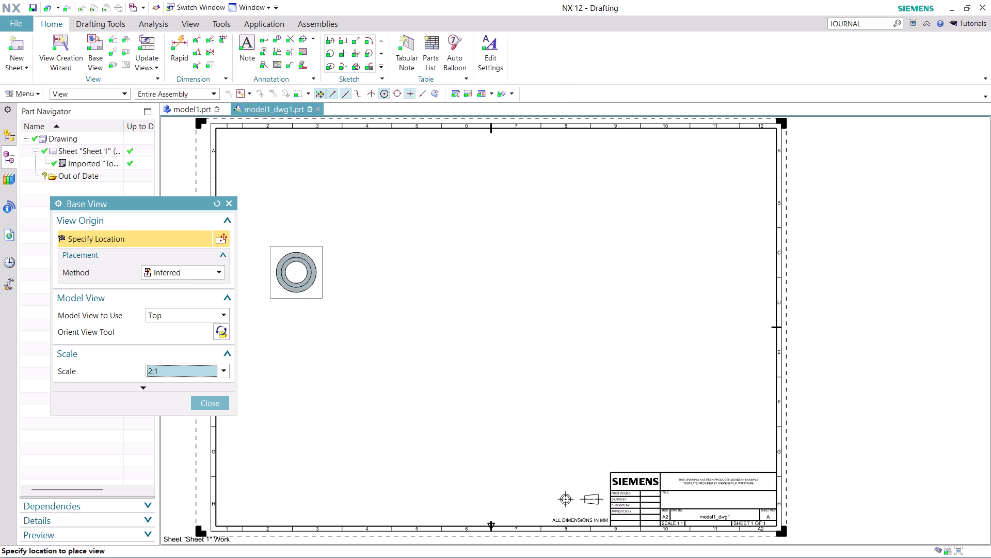
Change scale to 5:1, orientation to Isometric, and place the view at sheet centre.
click(224, 370)
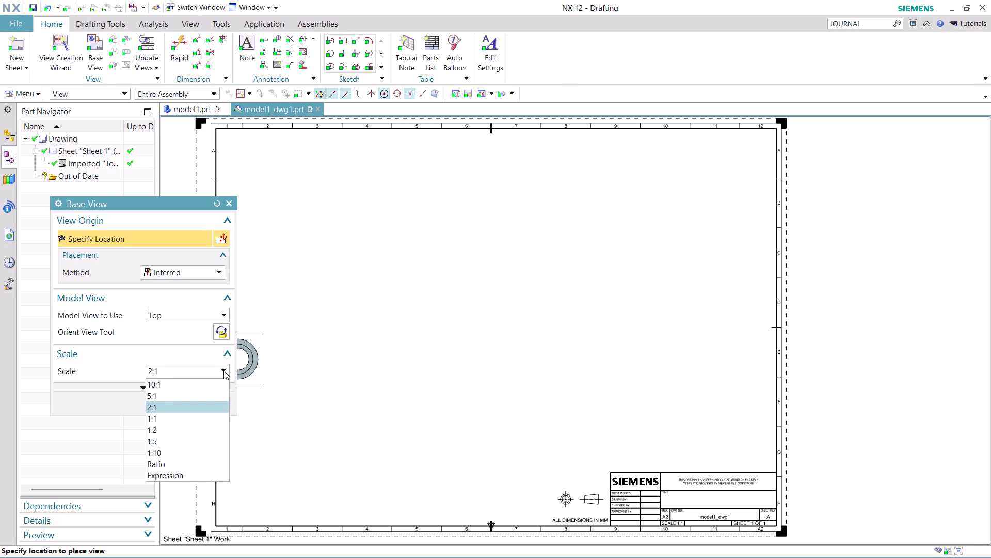
click(205, 397)
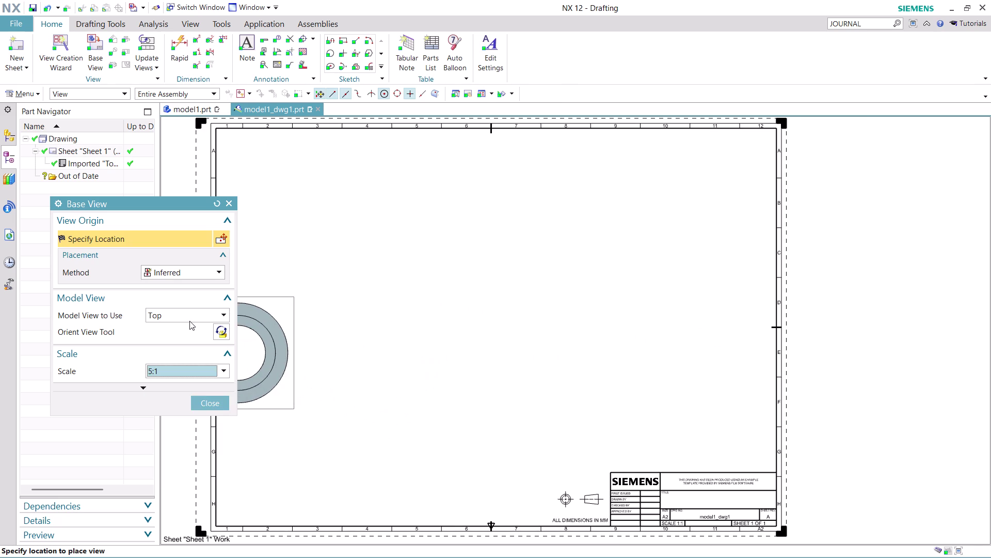
click(223, 316)
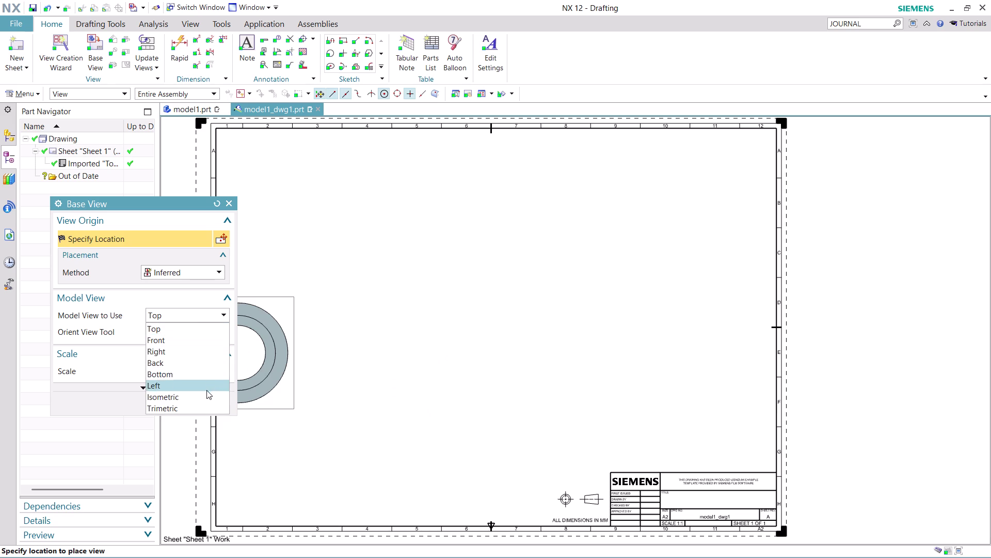
click(205, 399)
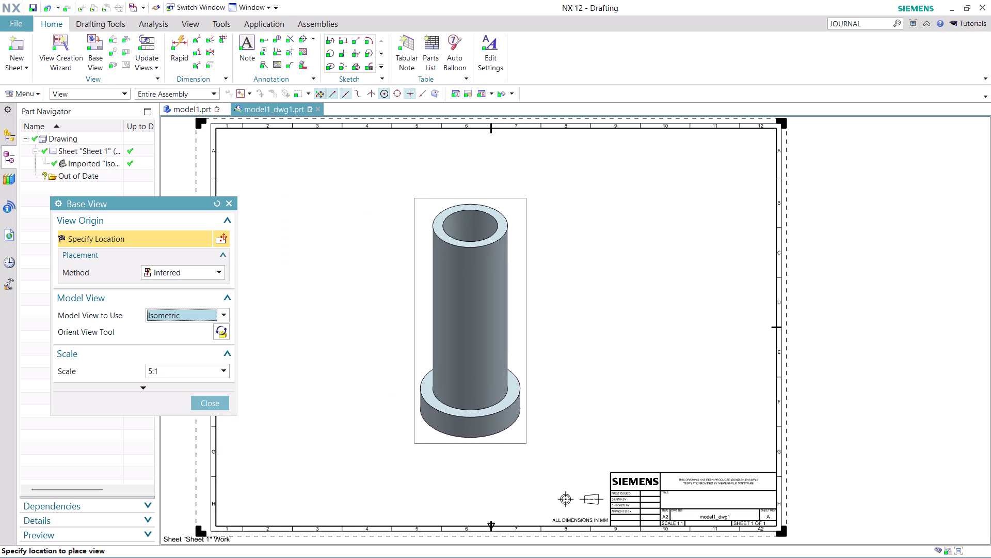
click(436, 318)
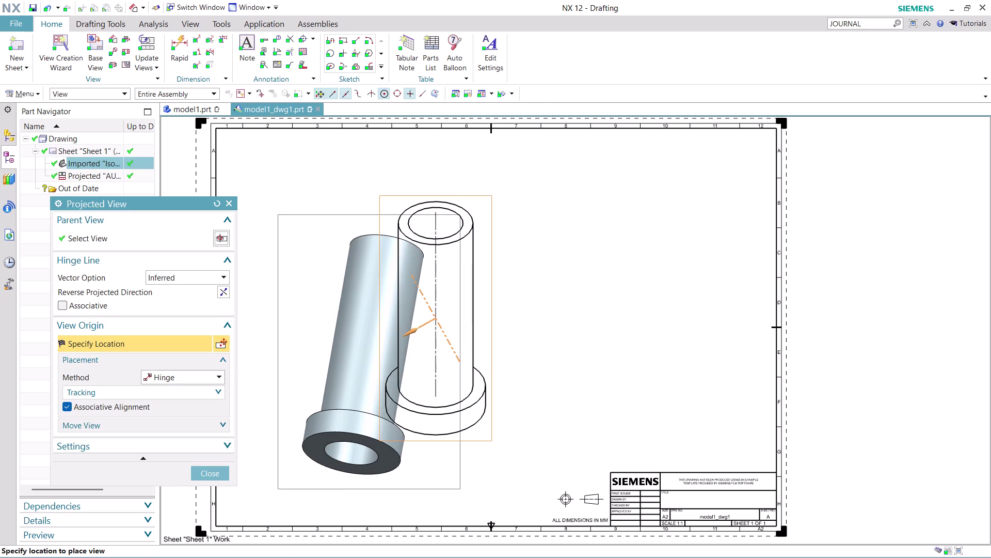
Place projected view A and delete the original isometric view.
click(332, 361)
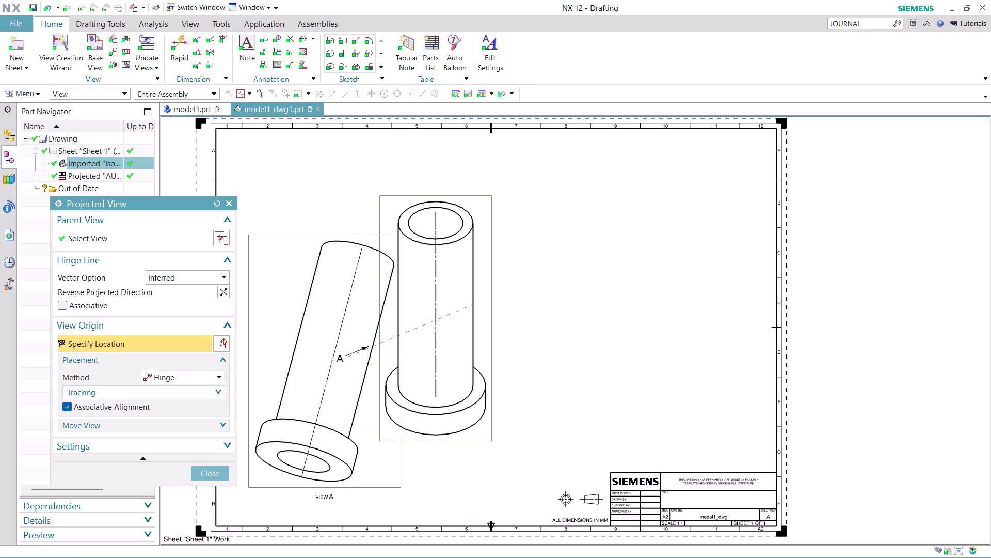
click(209, 473)
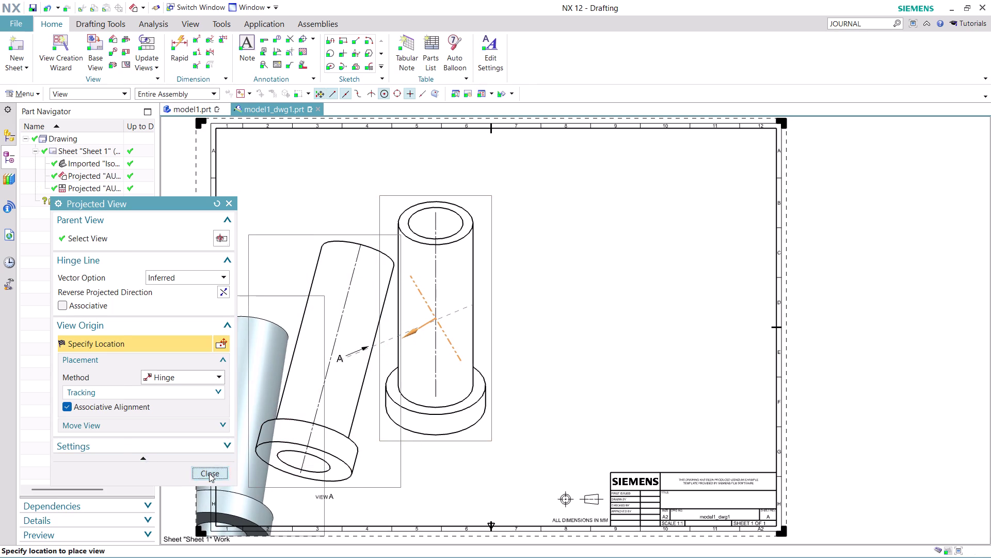
right_click(493, 299)
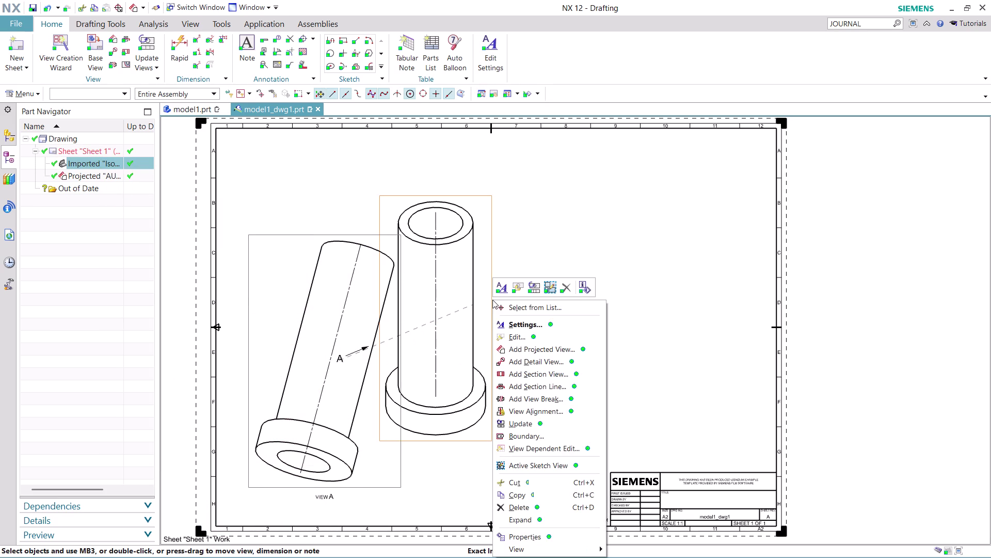
click(532, 510)
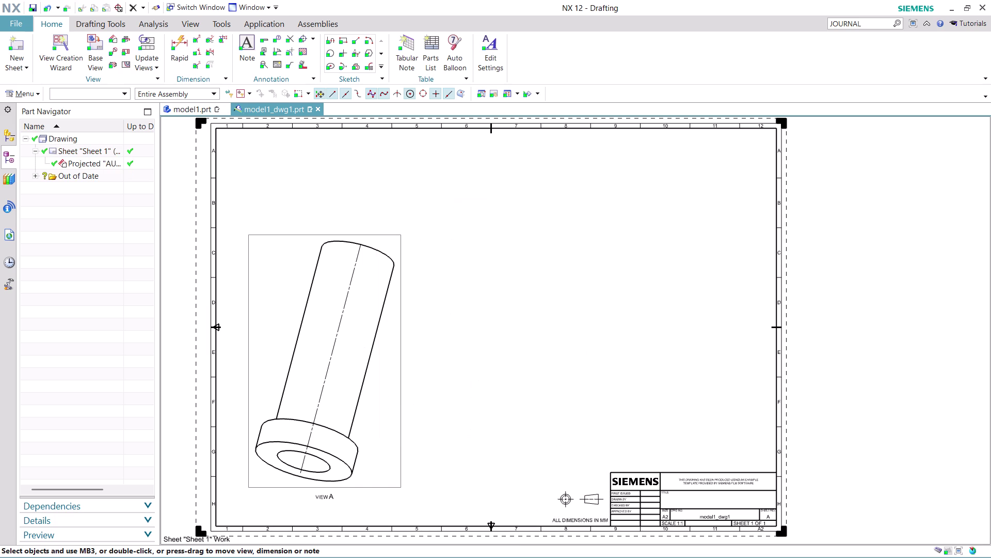
Move view A to the upper right of the sheet and bring up its display settings.
right_click(333, 499)
click(382, 420)
drag(403, 422, 736, 335)
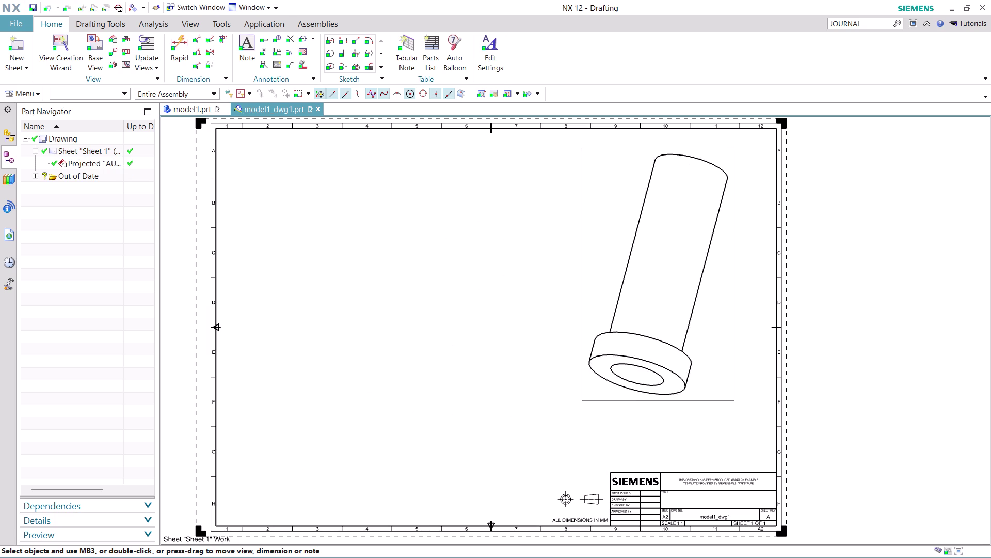
drag(736, 335, 751, 351)
right_click(608, 416)
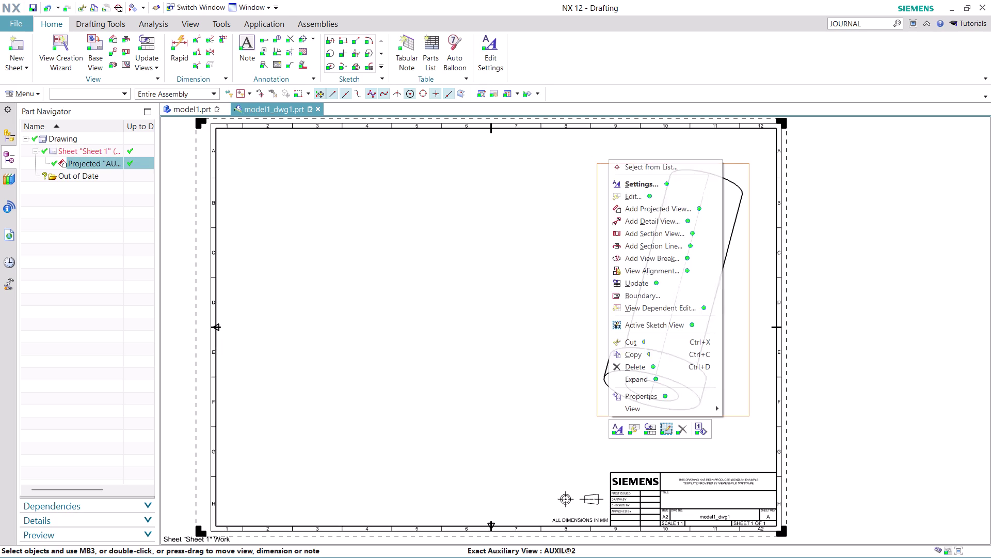
click(659, 187)
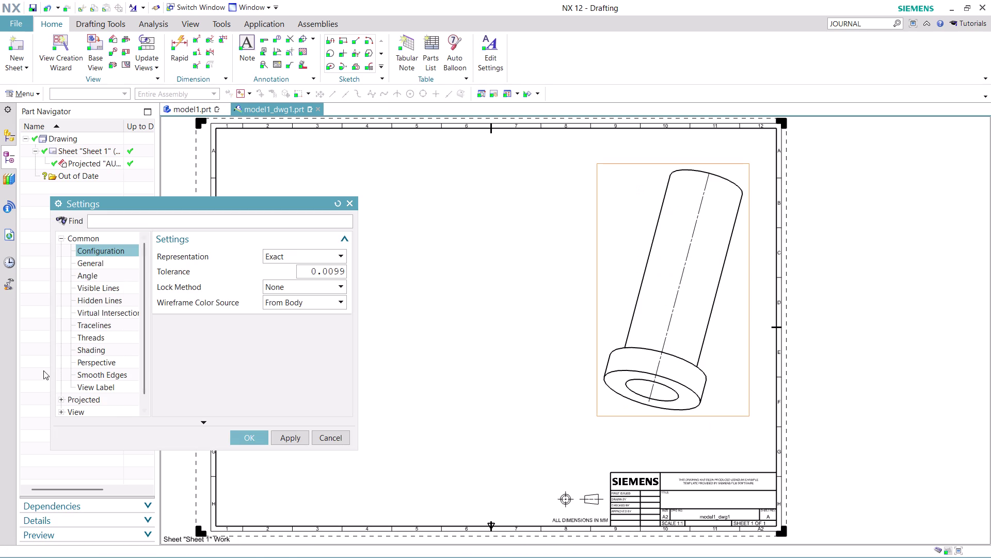
Set view A's shading rendering style to Fully Shaded.
click(106, 348)
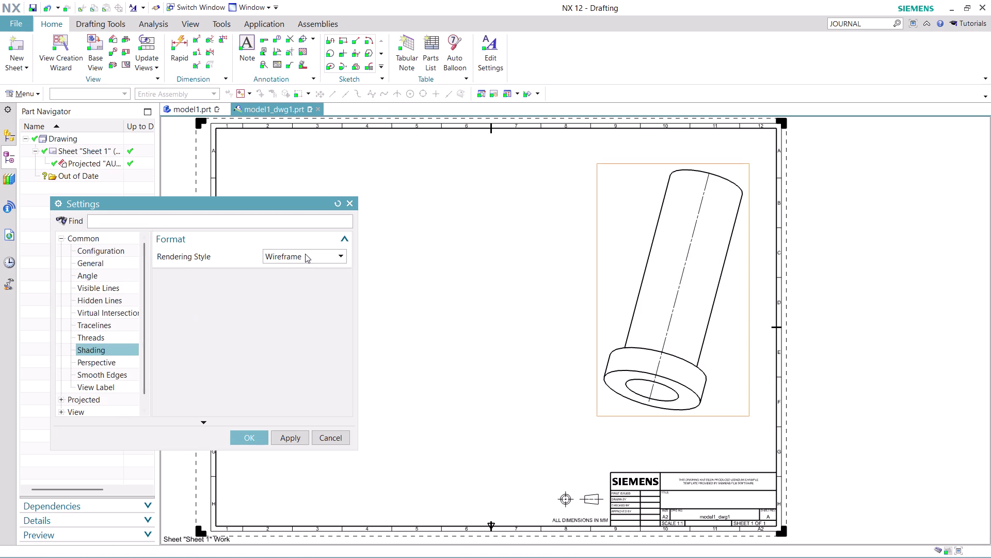
click(306, 254)
click(301, 271)
click(291, 435)
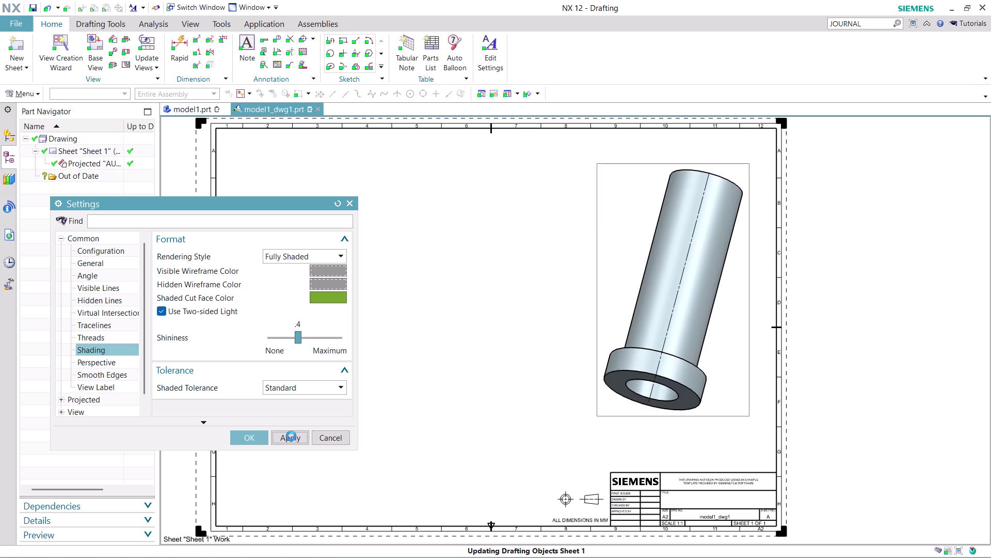
click(248, 437)
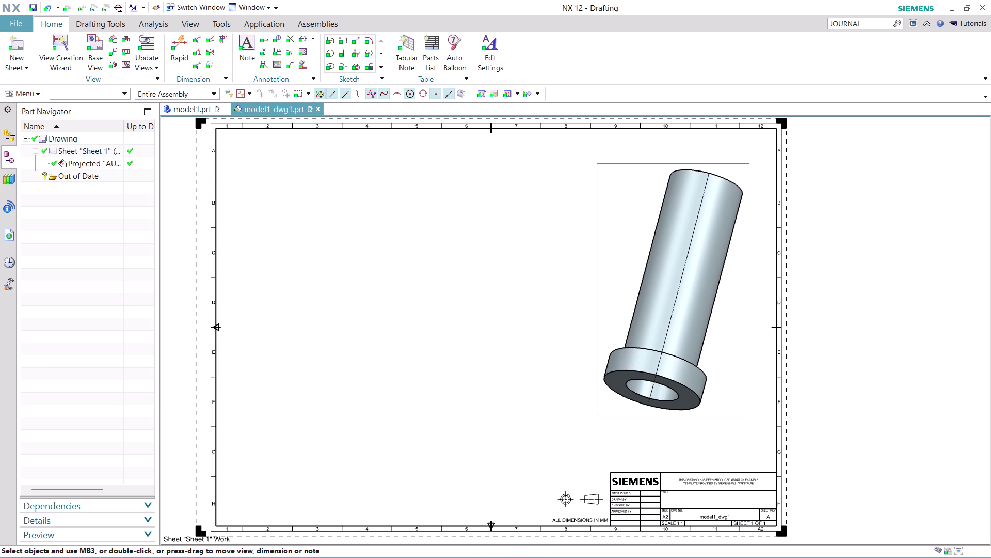
Zoom around the drawing sheet and start adding a new base view.
scroll(up, 3)
scroll(down, 3)
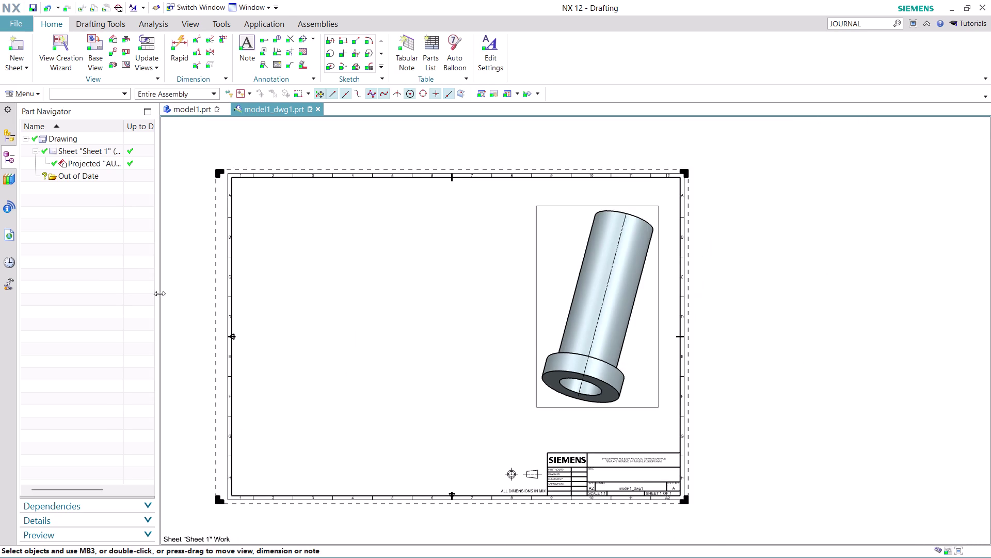
scroll(up, 3)
scroll(up, 3)
scroll(up, 3)
scroll(down, 3)
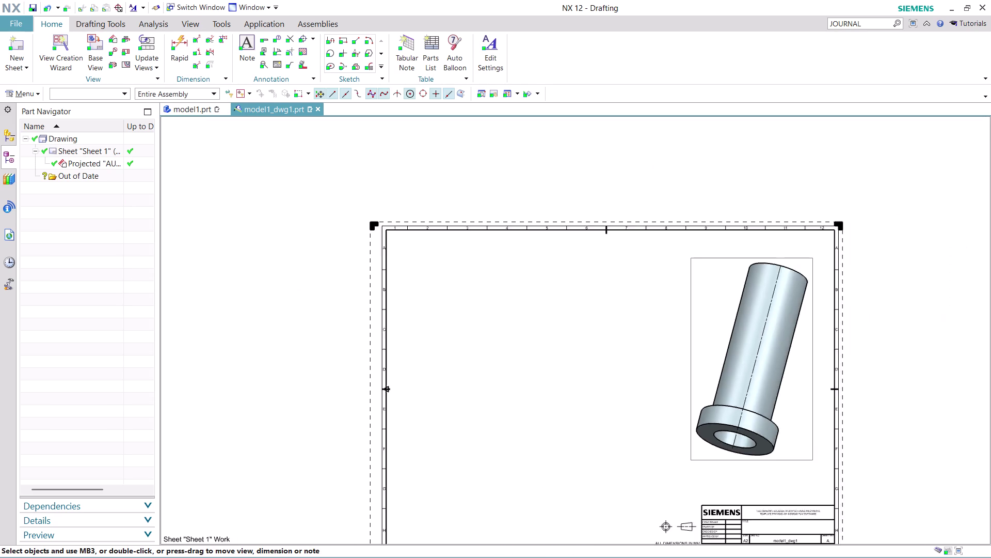
scroll(down, 3)
scroll(up, 3)
click(99, 51)
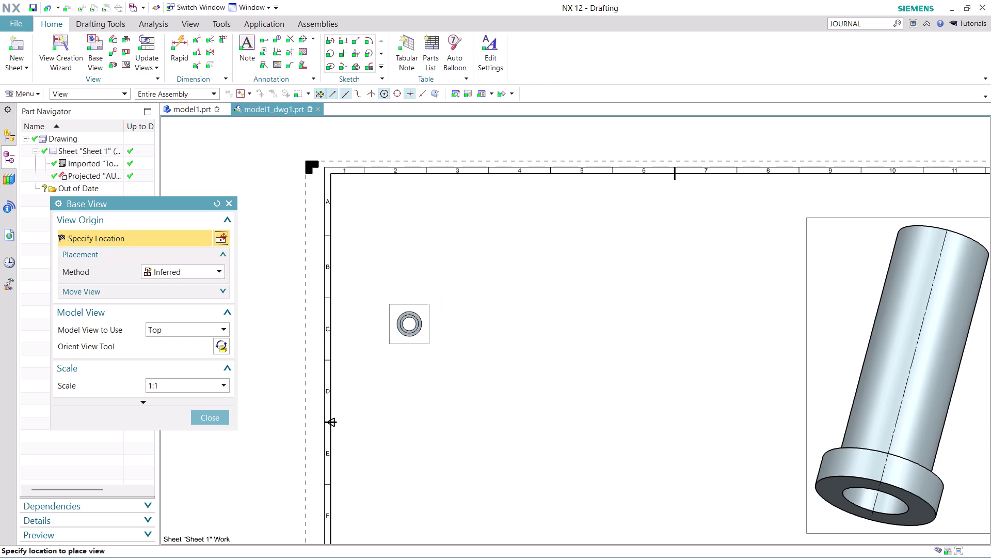
Set the base view's model orientation to Left at 2:1 scale.
click(227, 382)
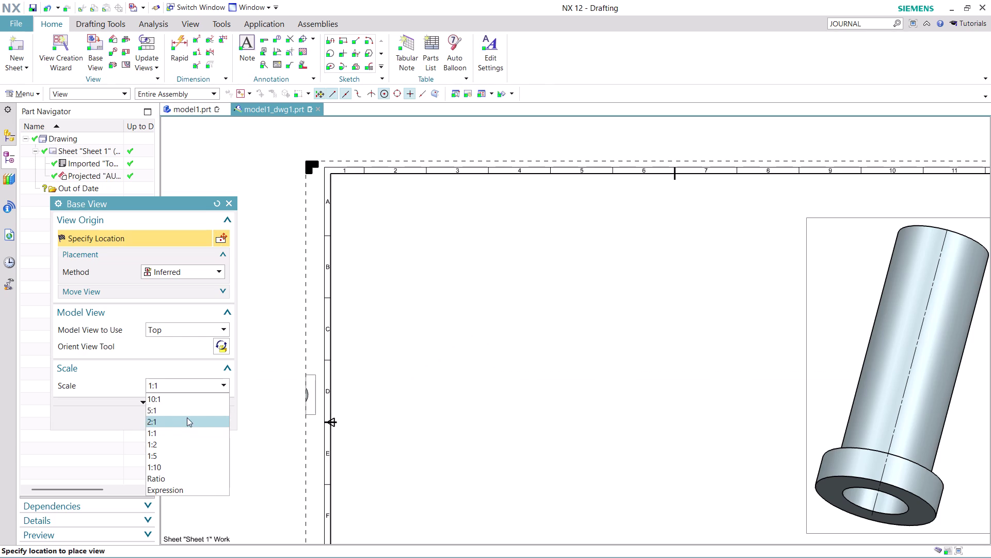
click(187, 414)
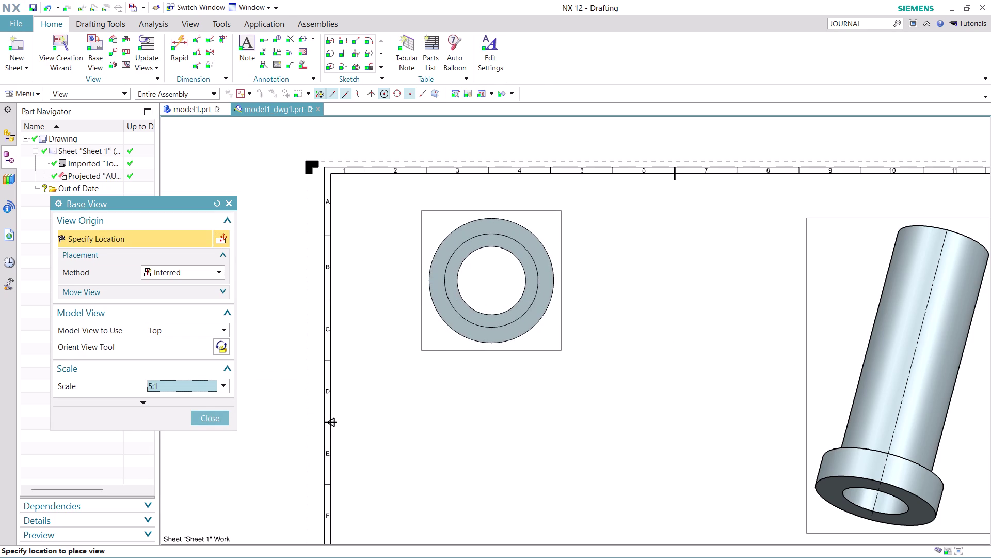
click(224, 325)
click(175, 401)
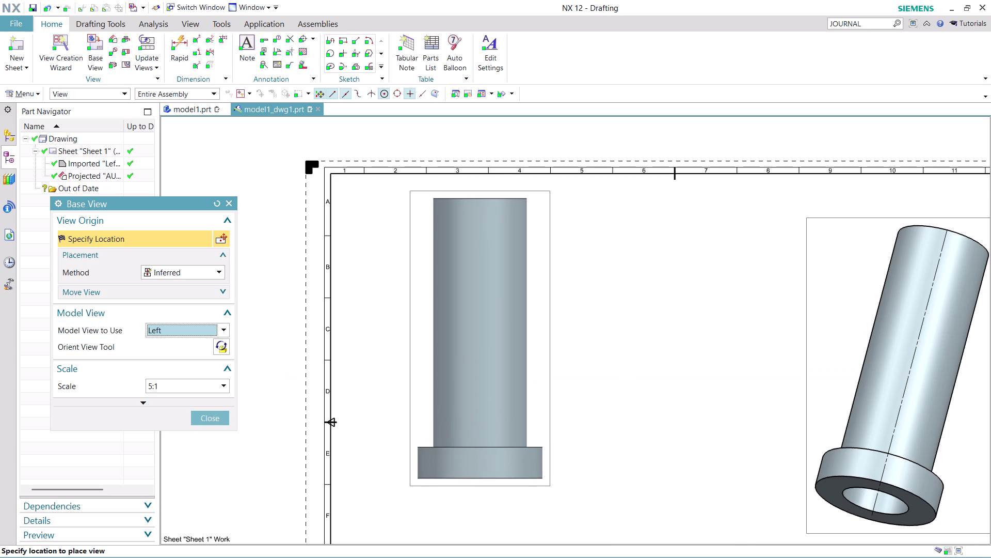
scroll(down, 3)
scroll(up, 3)
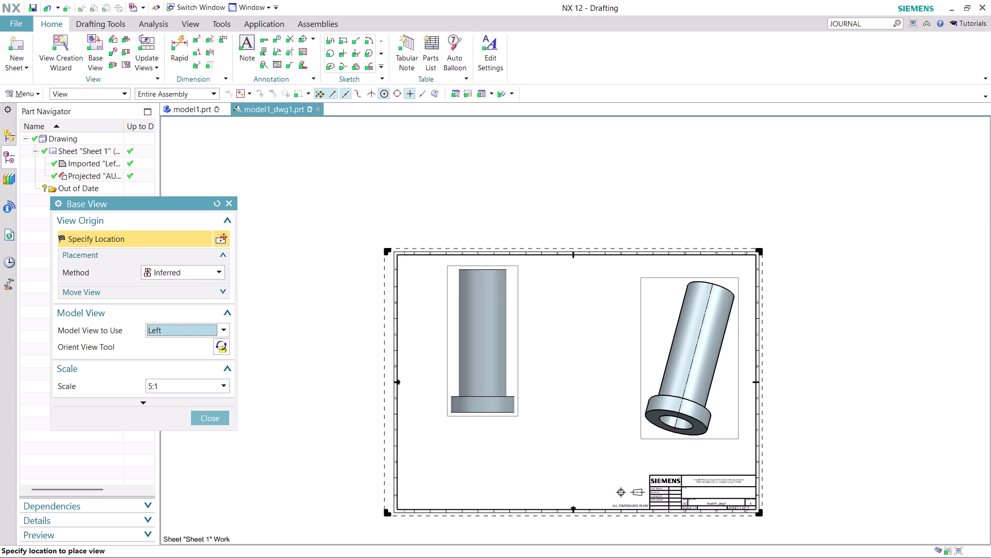
click(222, 389)
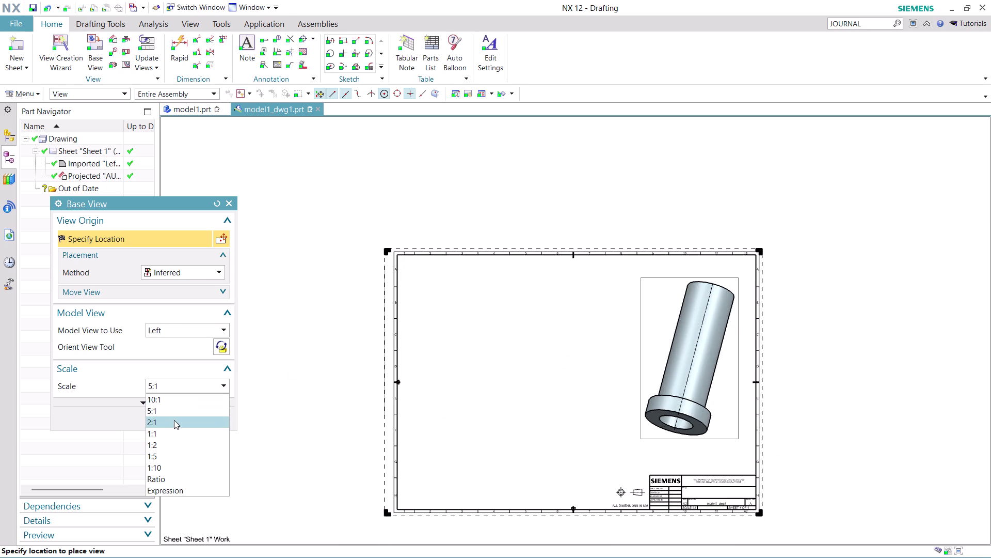
click(174, 420)
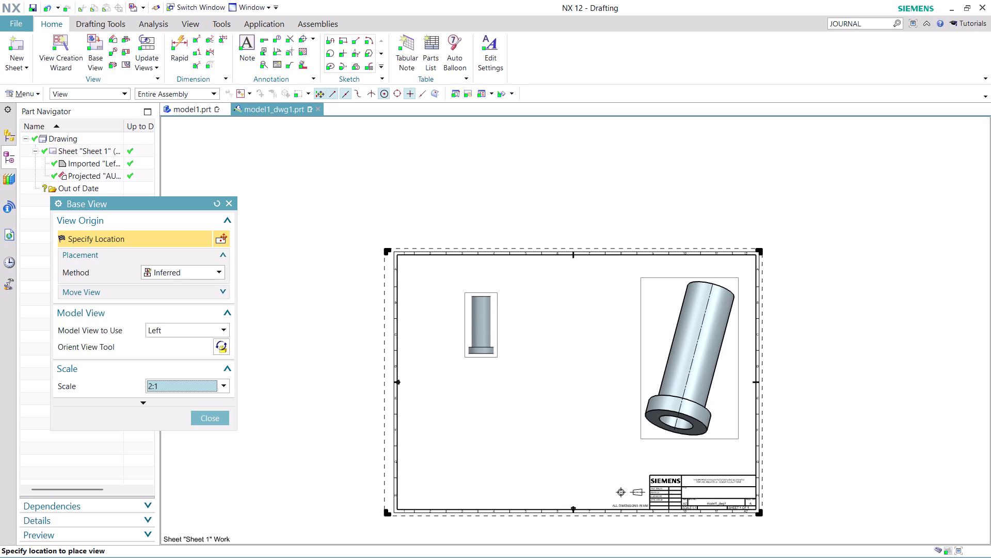
Place the left view at upper left with a projected end view below it.
click(482, 328)
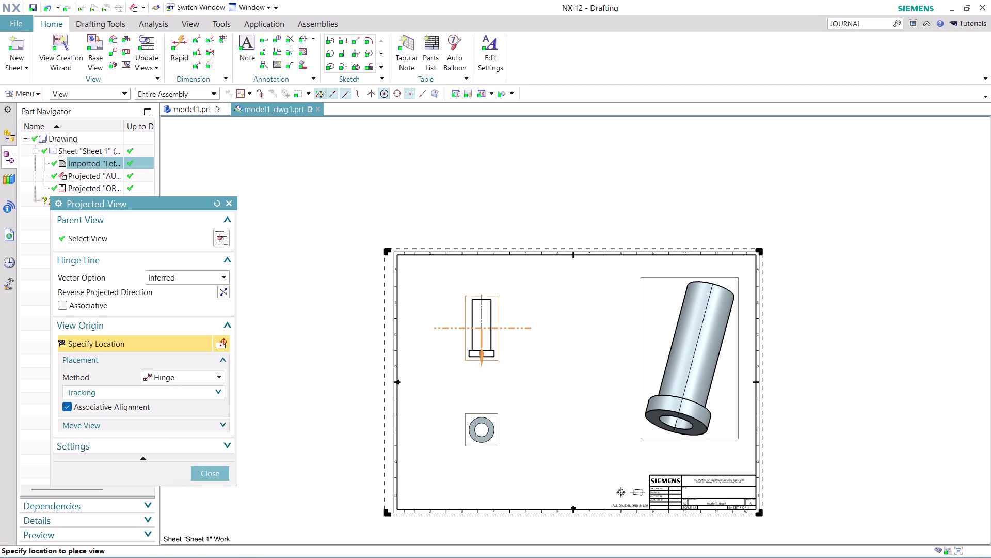
click(494, 432)
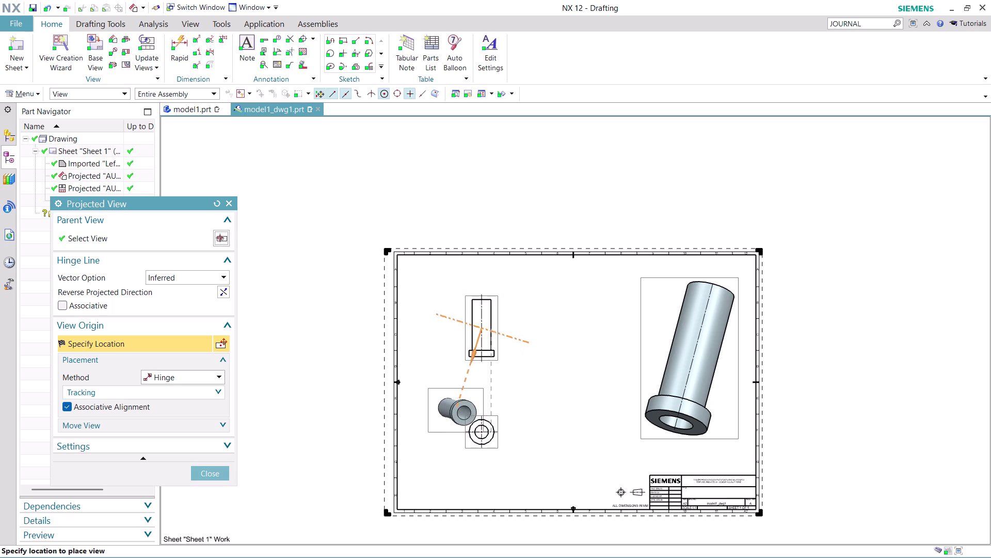
key(Escape)
key(Escape)
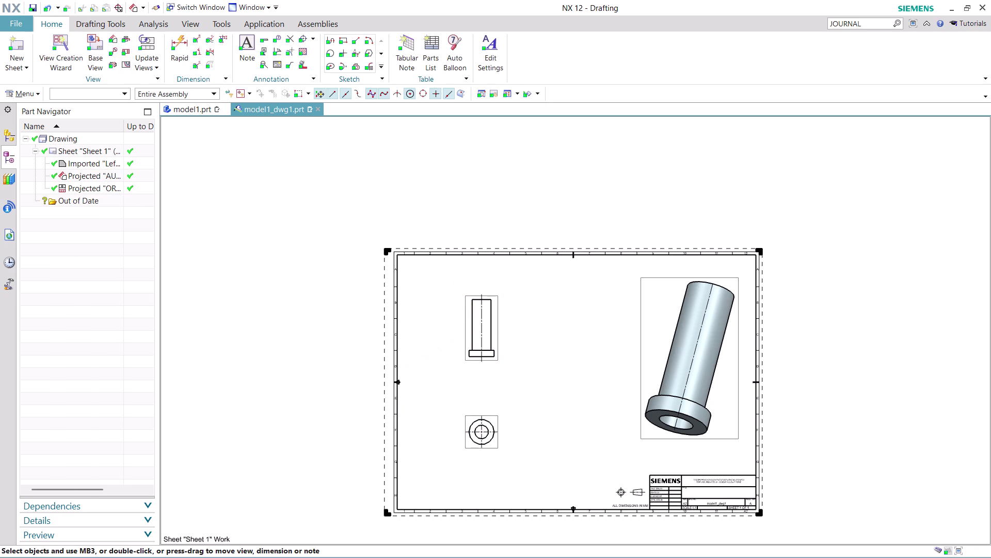
scroll(up, 3)
scroll(down, 3)
scroll(up, 3)
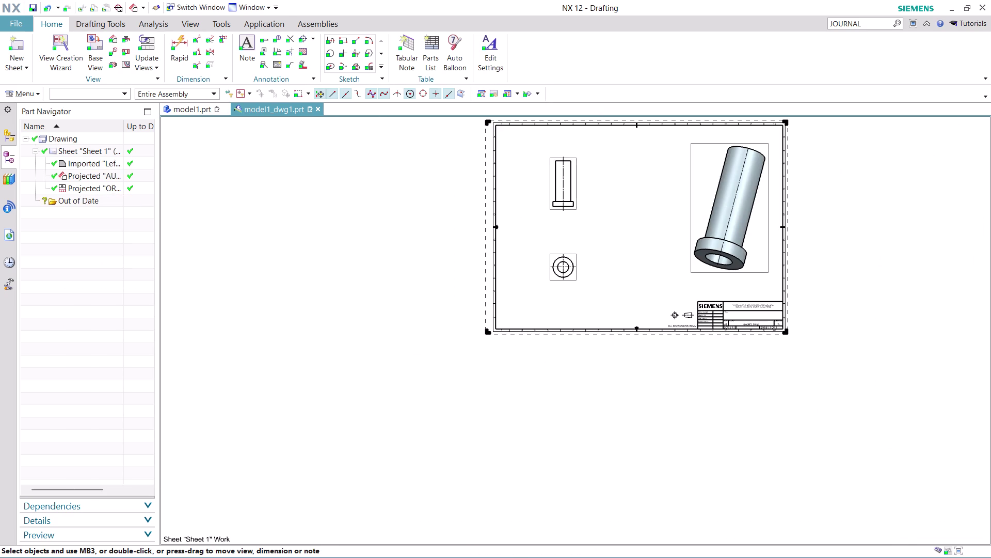
scroll(up, 3)
scroll(up, 3)
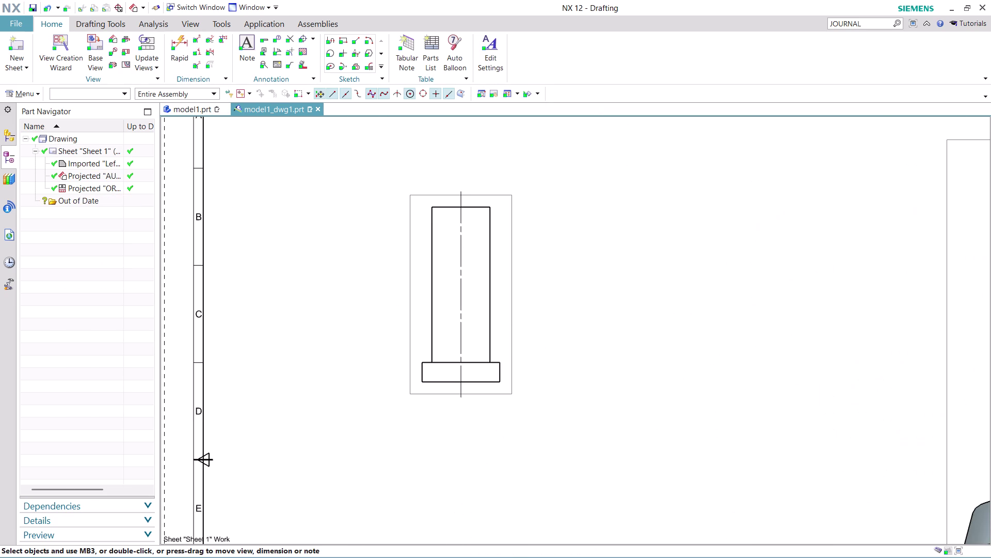
scroll(down, 3)
scroll(up, 3)
scroll(up, 3)
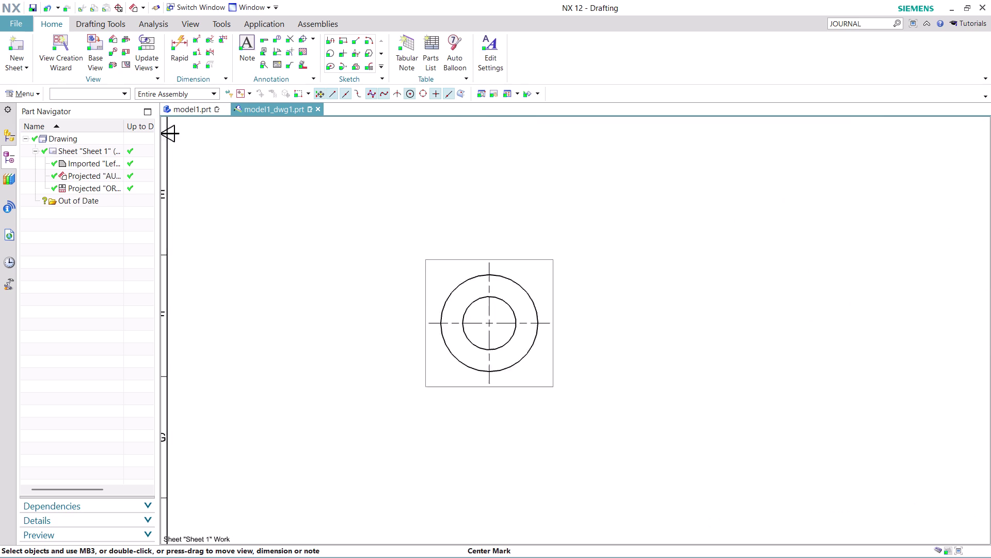
scroll(up, 3)
scroll(up, 3)
scroll(down, 3)
scroll(up, 3)
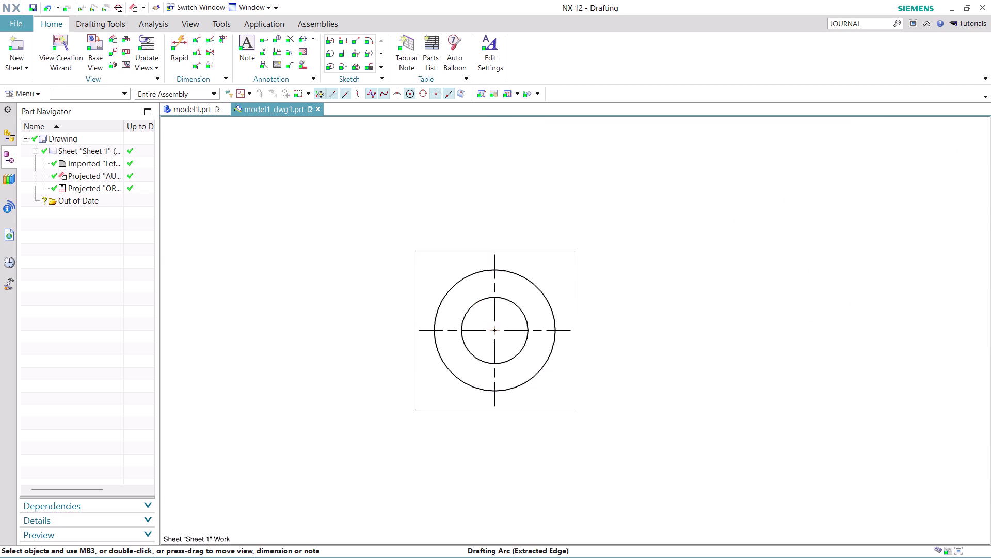
scroll(up, 3)
scroll(down, 3)
scroll(down, 3)
scroll(up, 3)
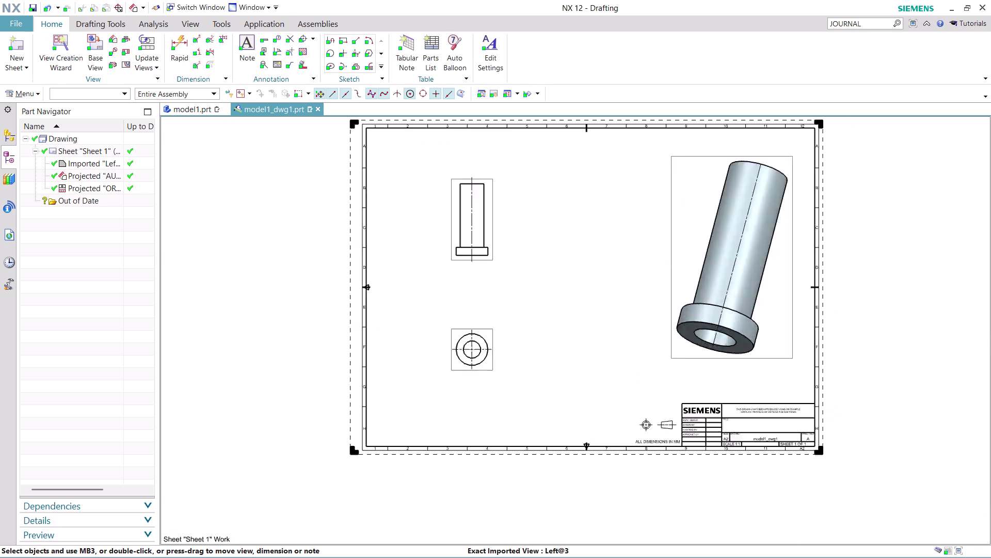
scroll(up, 3)
scroll(up, 3)
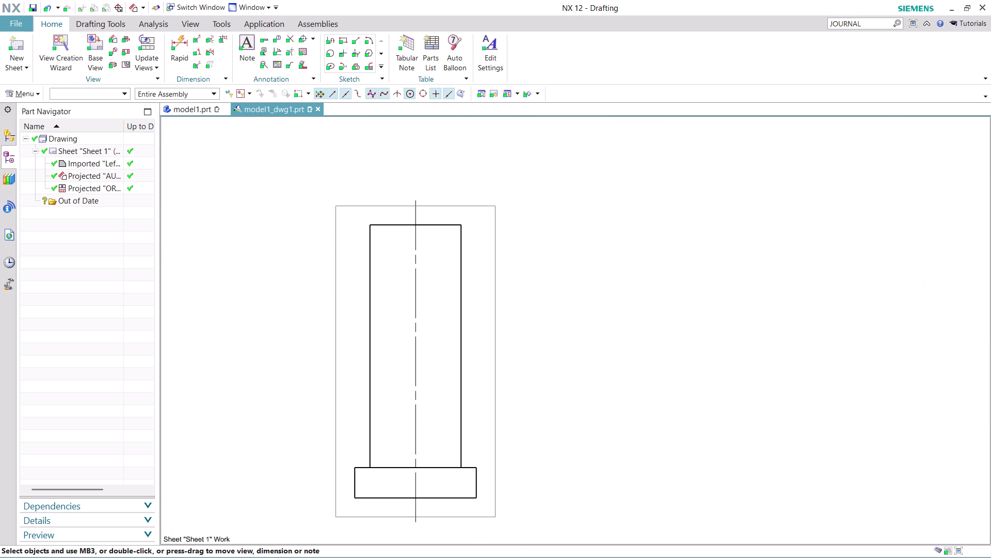
click(184, 38)
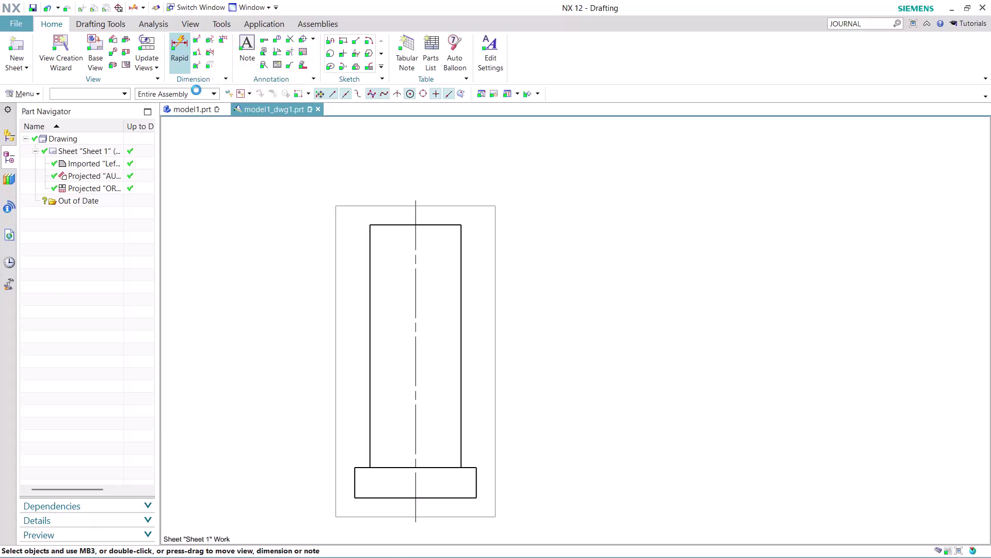
Dimension the shank's 15 width above the front view.
click(372, 224)
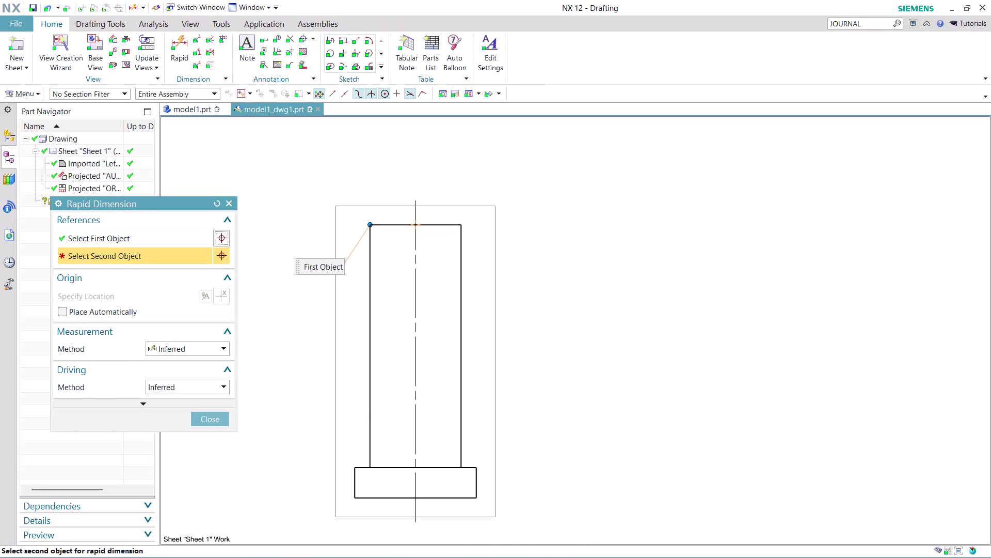
click(461, 223)
click(416, 160)
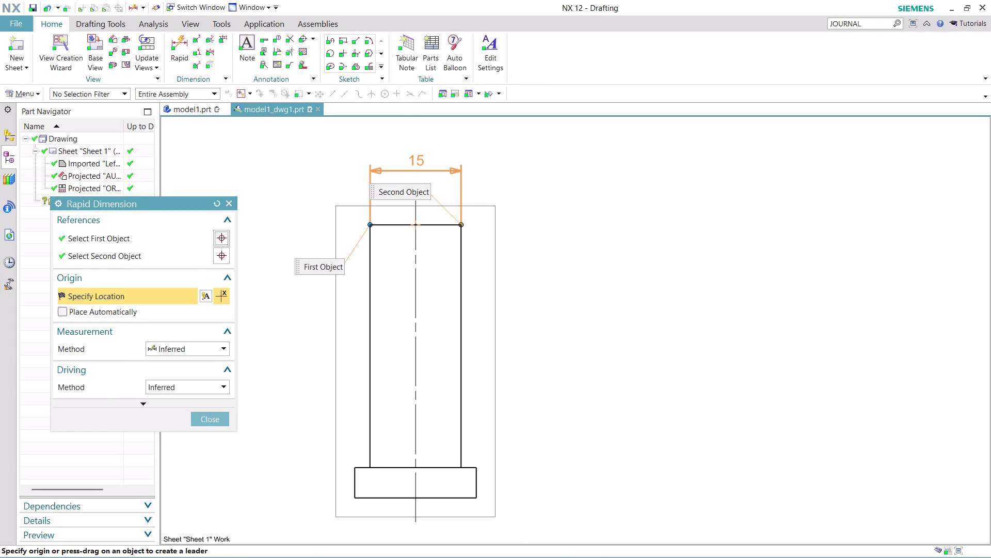
scroll(down, 3)
scroll(down, 3)
scroll(up, 3)
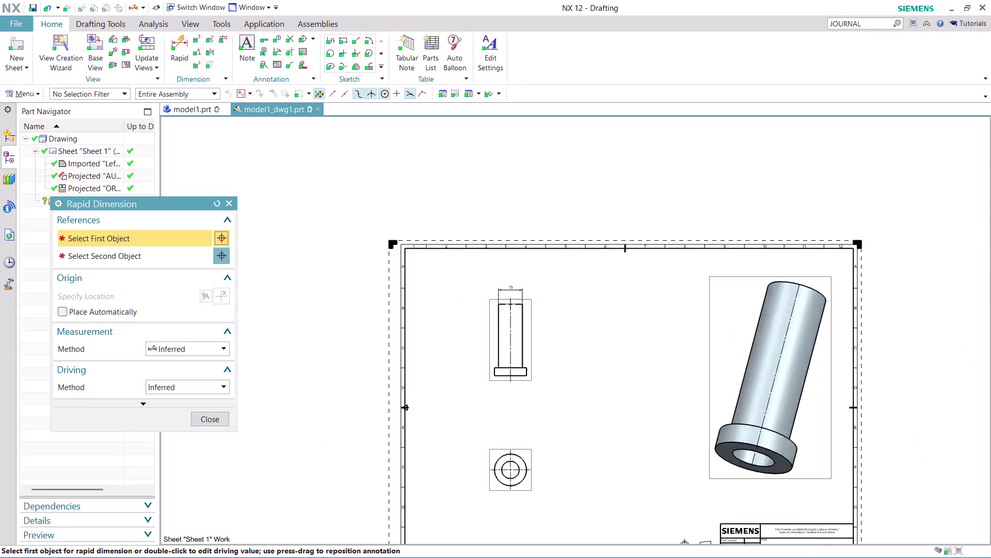
scroll(up, 3)
scroll(up, 3)
scroll(down, 3)
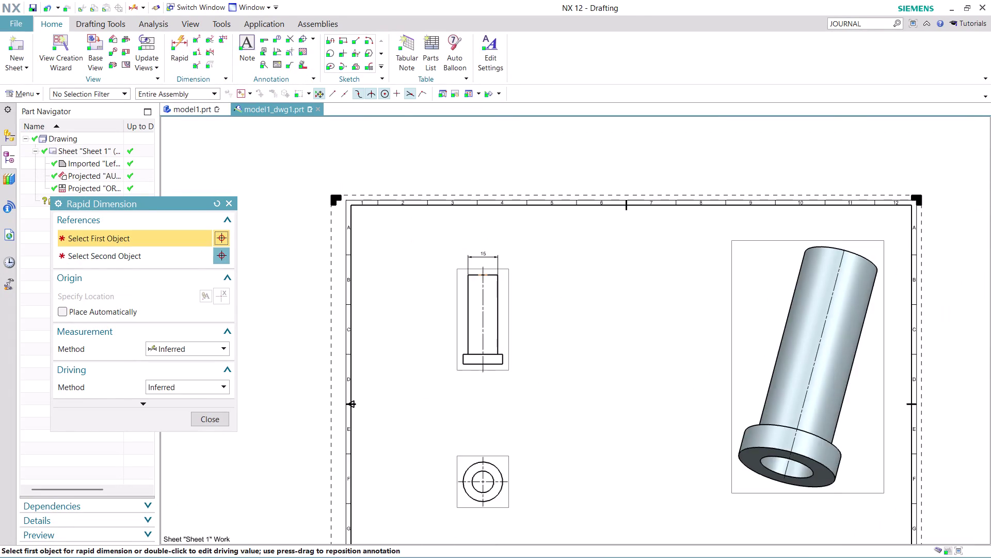
scroll(up, 3)
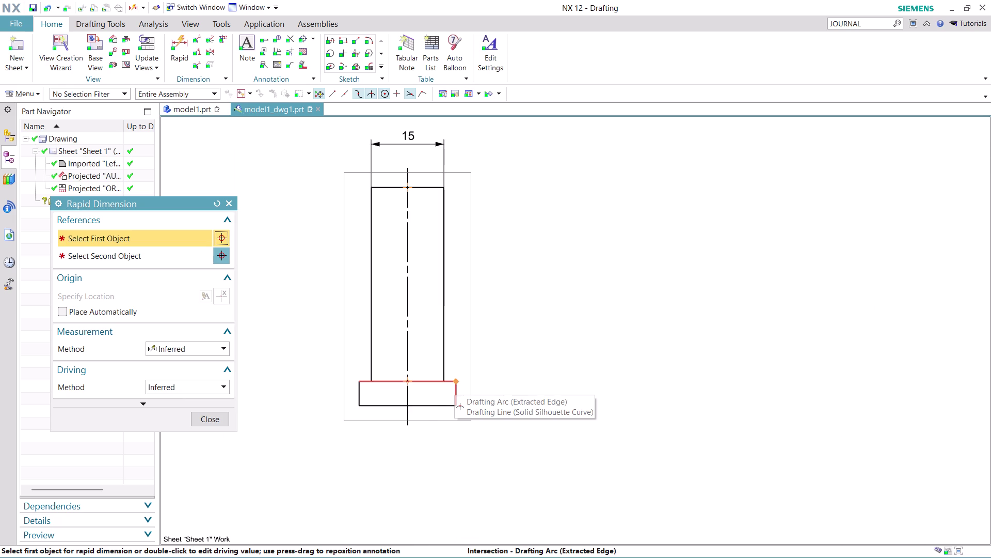
Add the 5 head height and 40 shank length dimensions.
click(454, 379)
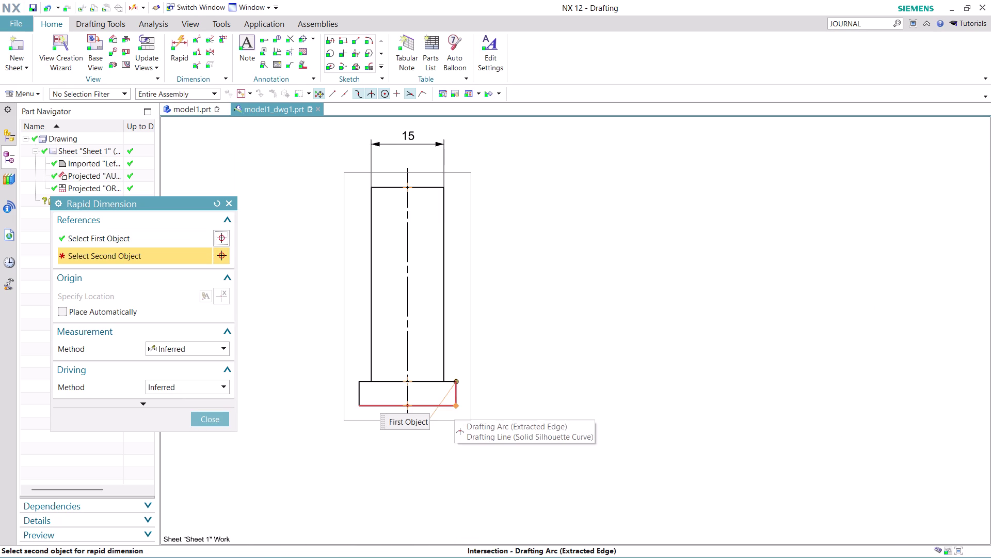
click(455, 406)
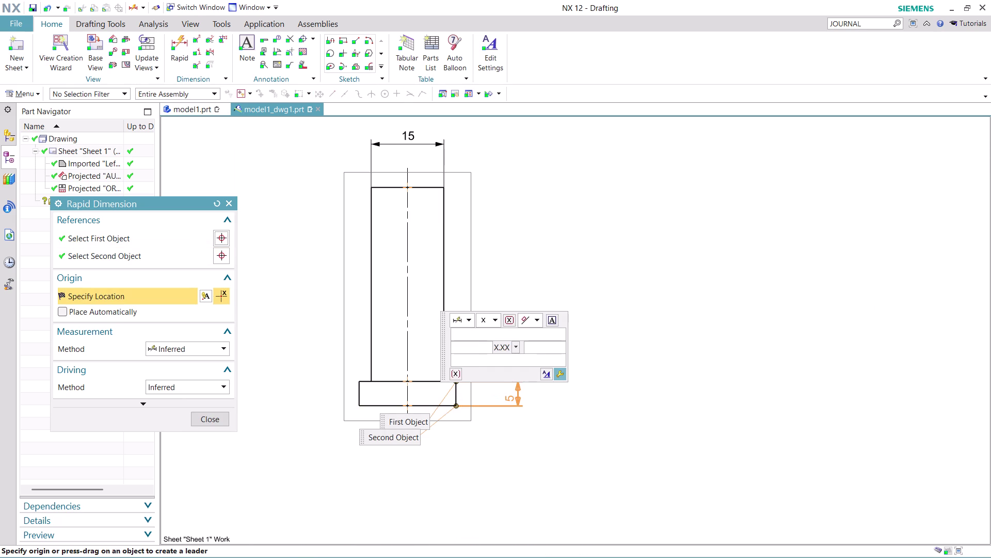
click(510, 395)
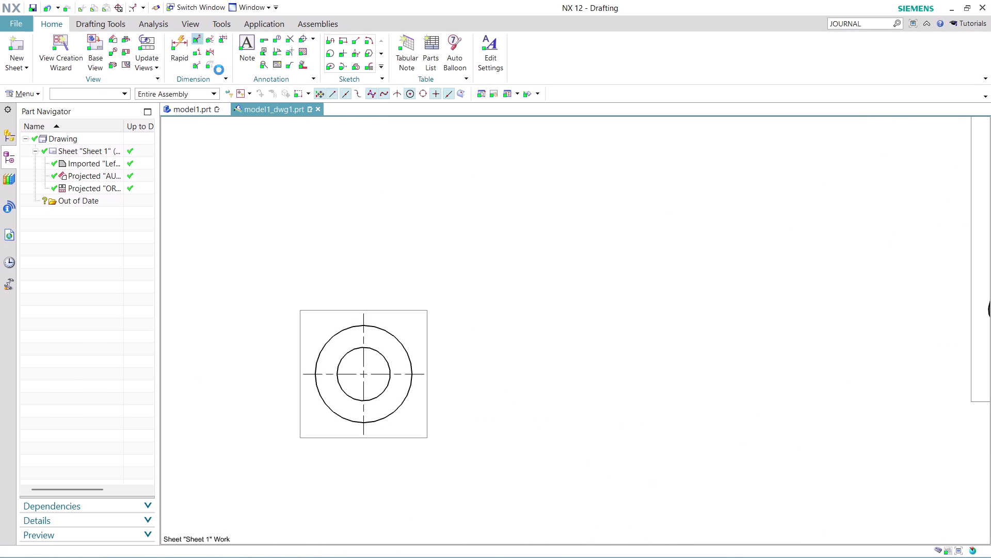
Dimension the end view's outer and inner circles as Ø20 and Ø11 diameters.
click(219, 328)
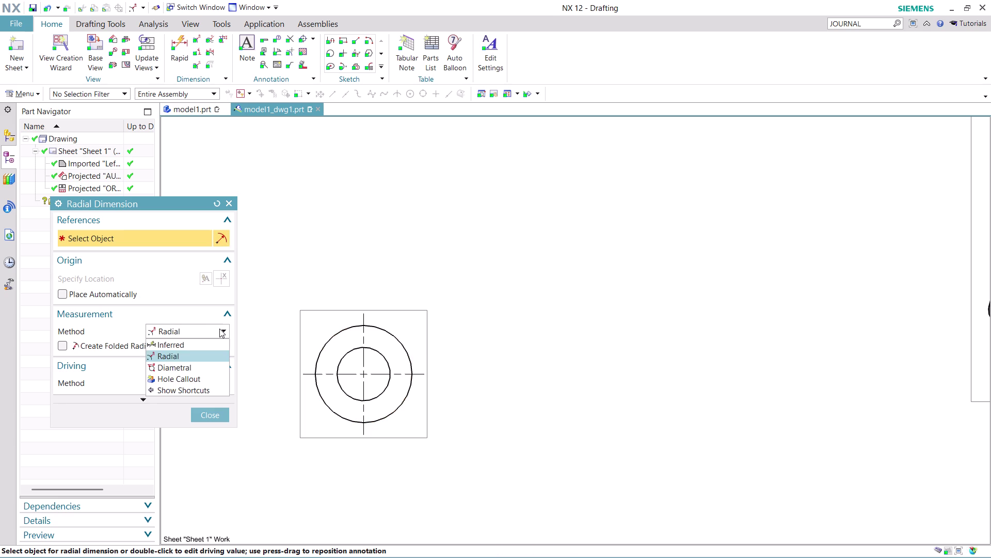
click(205, 368)
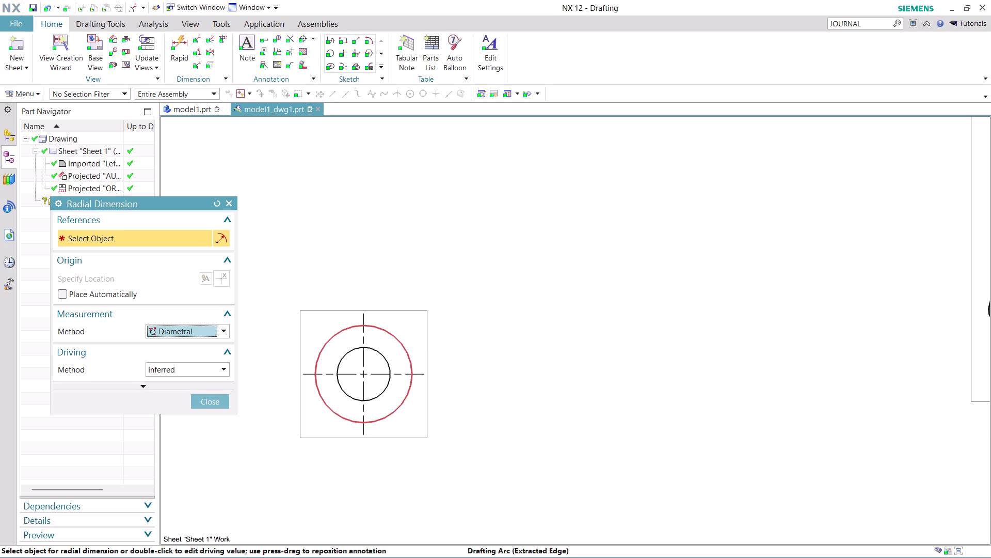
click(393, 335)
click(462, 249)
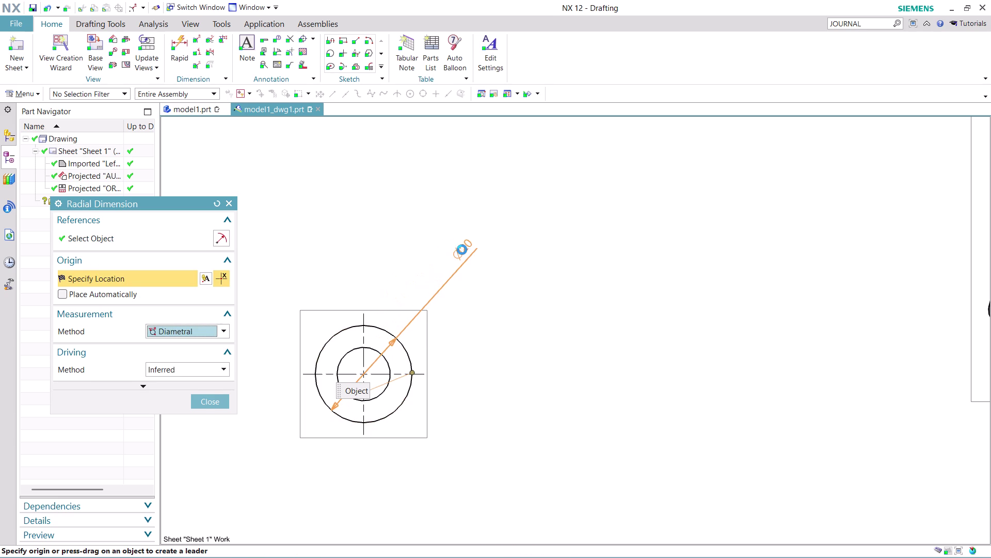
click(352, 354)
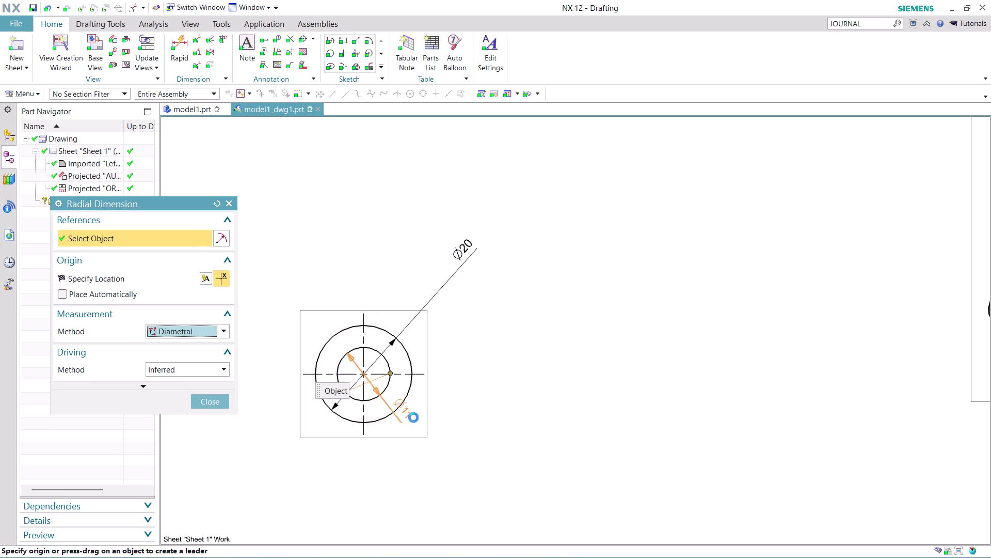
click(490, 493)
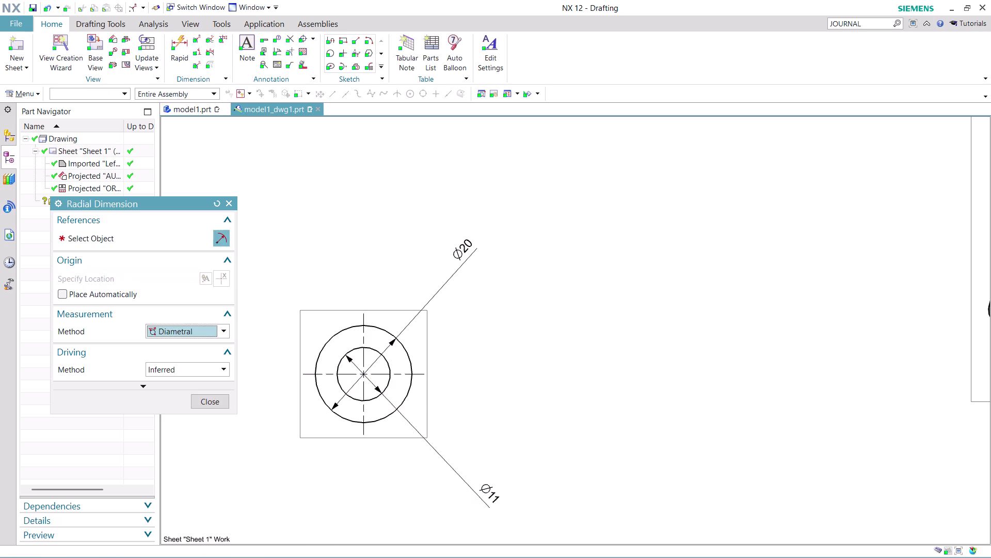
click(222, 402)
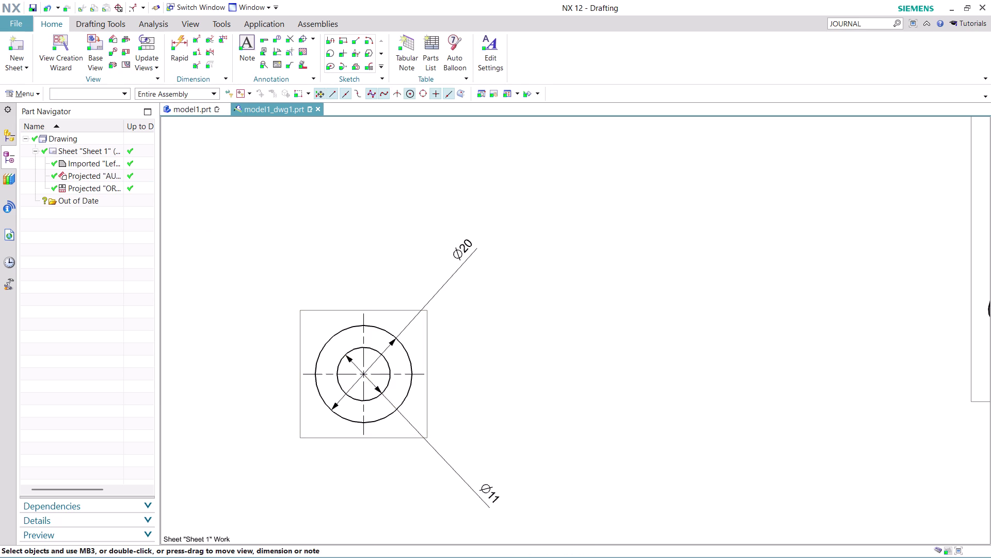
Zoom out over the whole sheet, then switch to the model1.prt modeling tab.
scroll(down, 3)
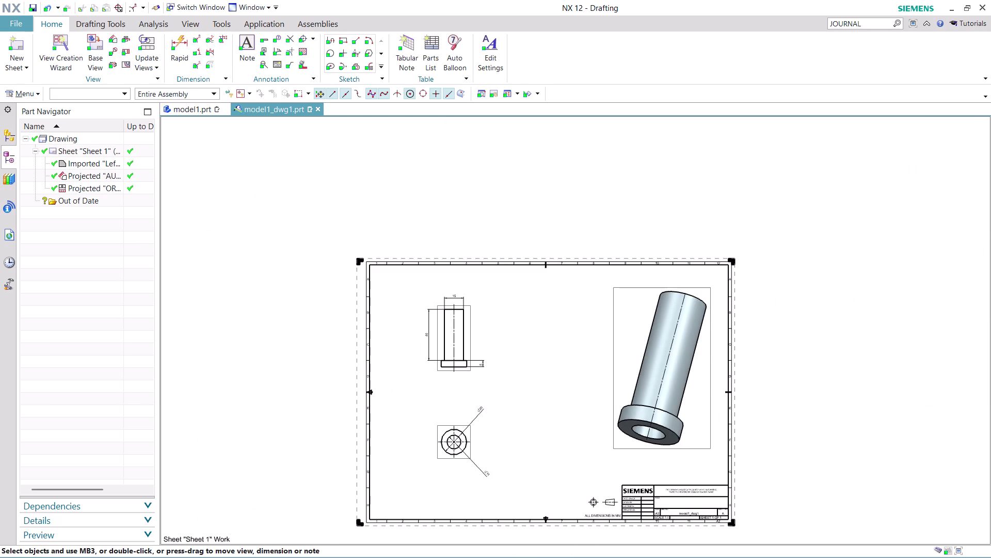
scroll(up, 3)
scroll(up, 3)
scroll(up, 3)
scroll(down, 3)
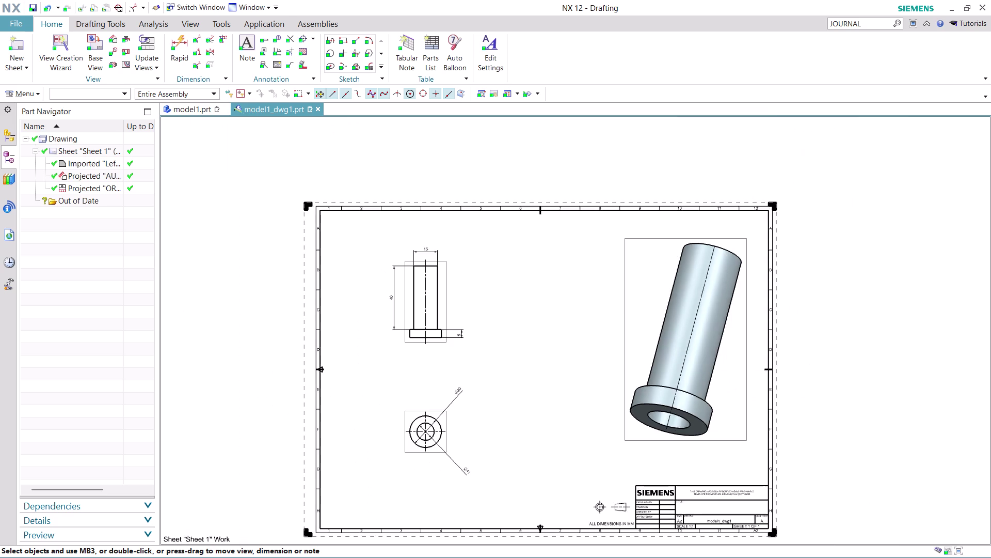
scroll(up, 3)
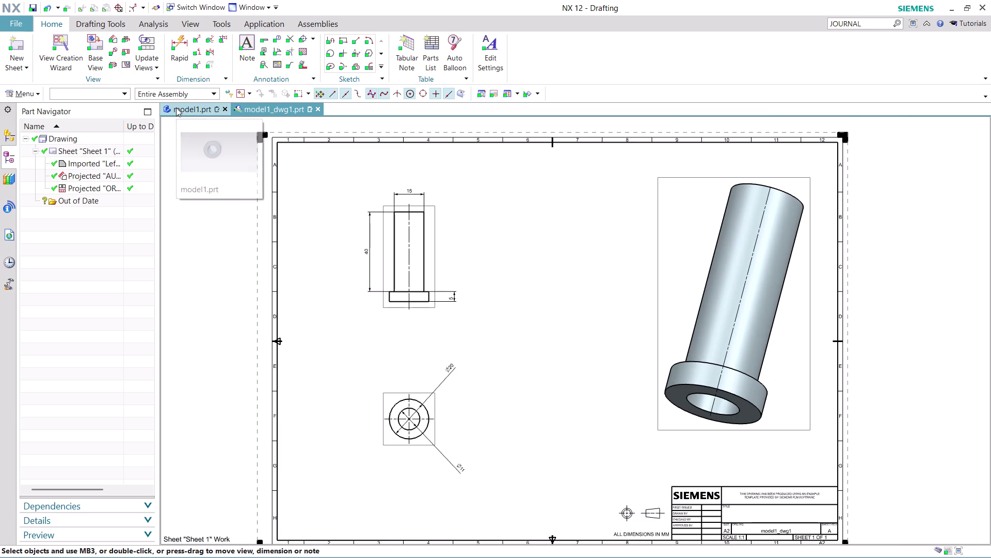
click(176, 107)
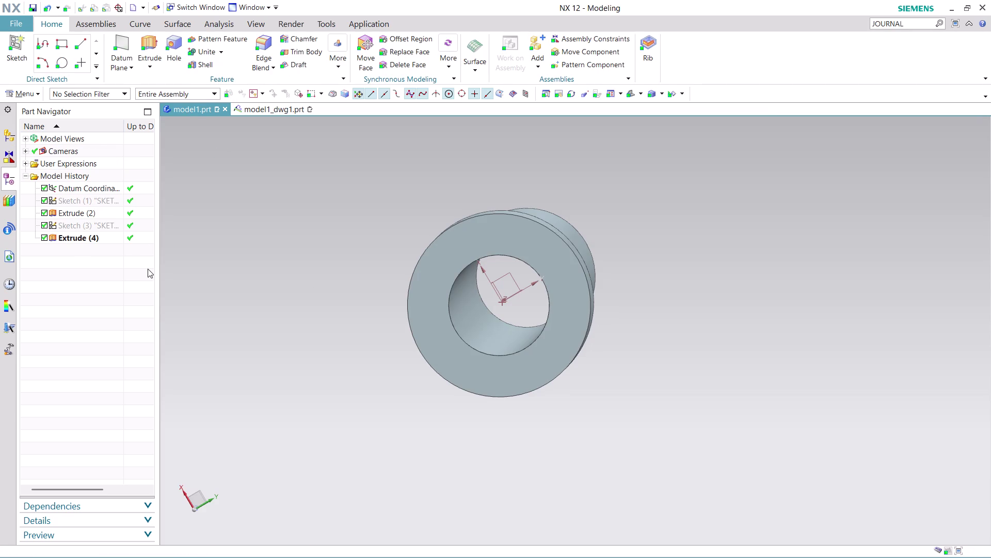
Start saving the part and browse to Desktop > nx-cad drawing files.
key(ctrl+s)
click(495, 413)
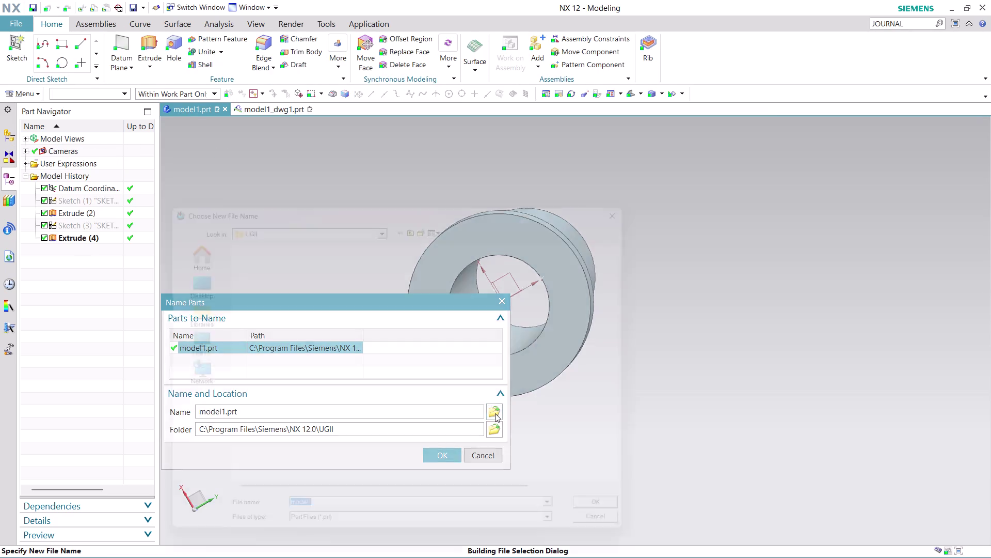
click(169, 276)
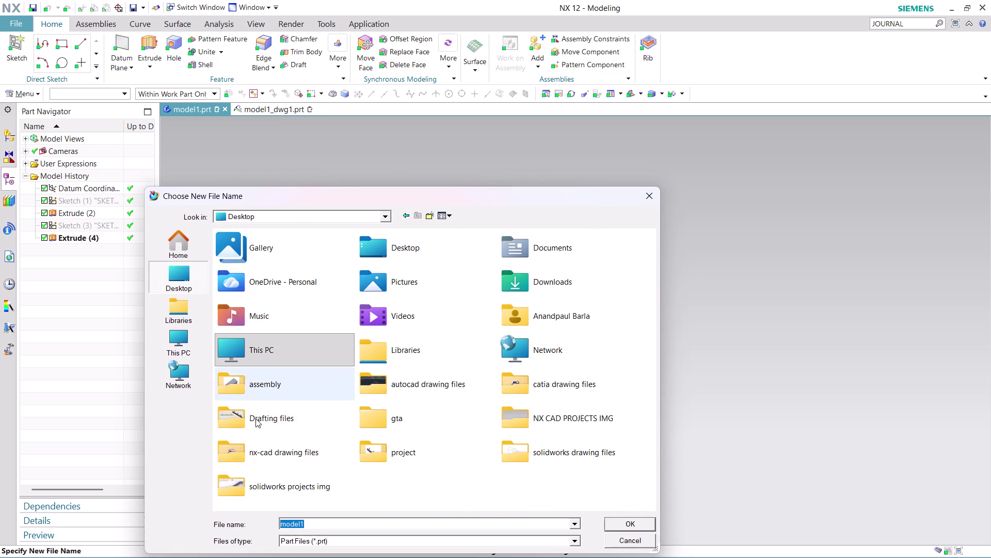
double_click(299, 451)
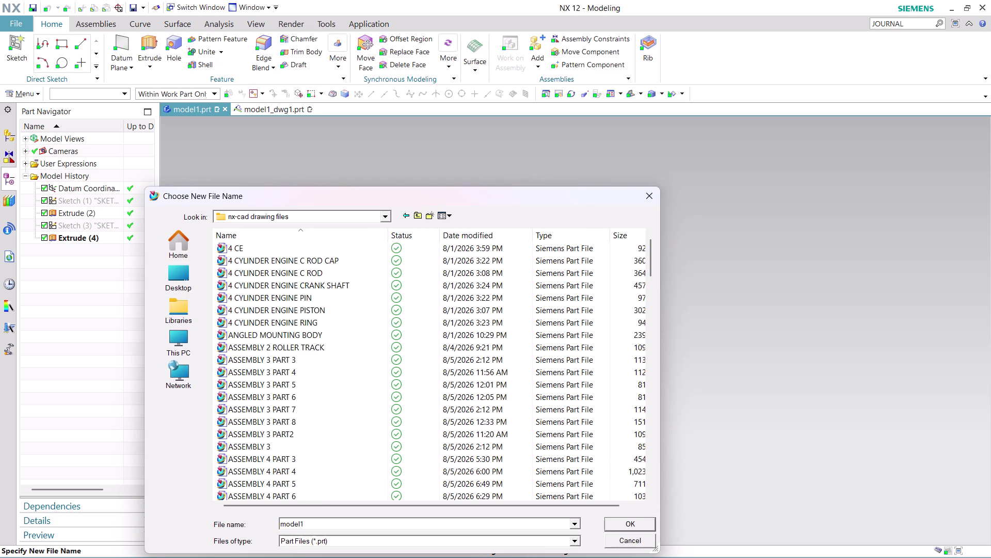
Save the part as ASSEMBLY 17 PART 3 and return to its drawing.
click(325, 527)
text(ASS)
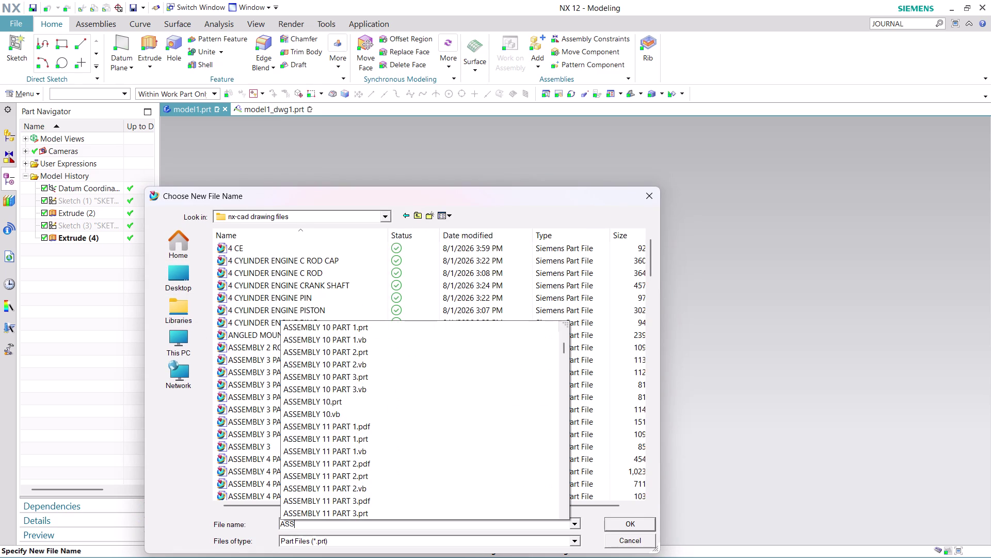
text(EMBLY)
key(space)
text(17)
key(space)
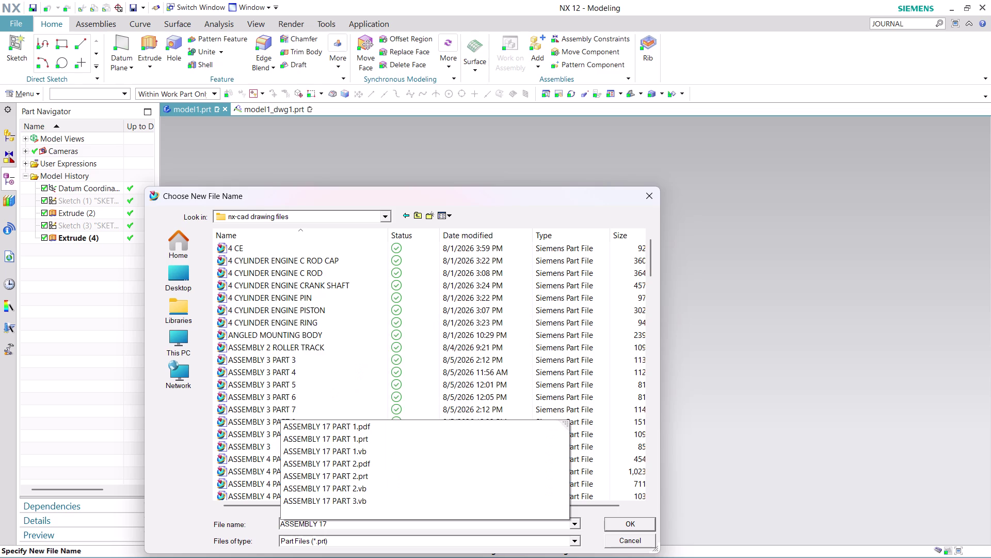
text(PART)
key(space)
key(3)
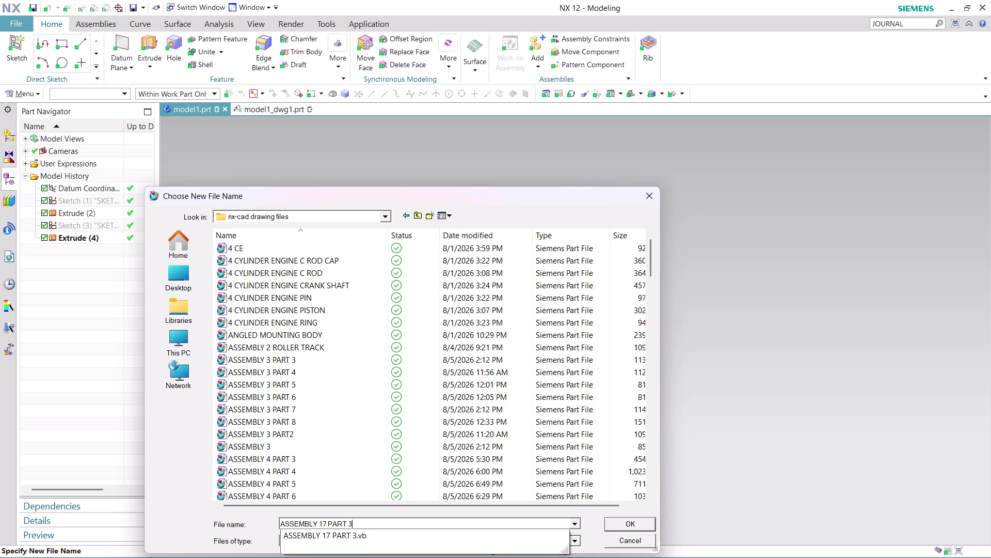
click(638, 521)
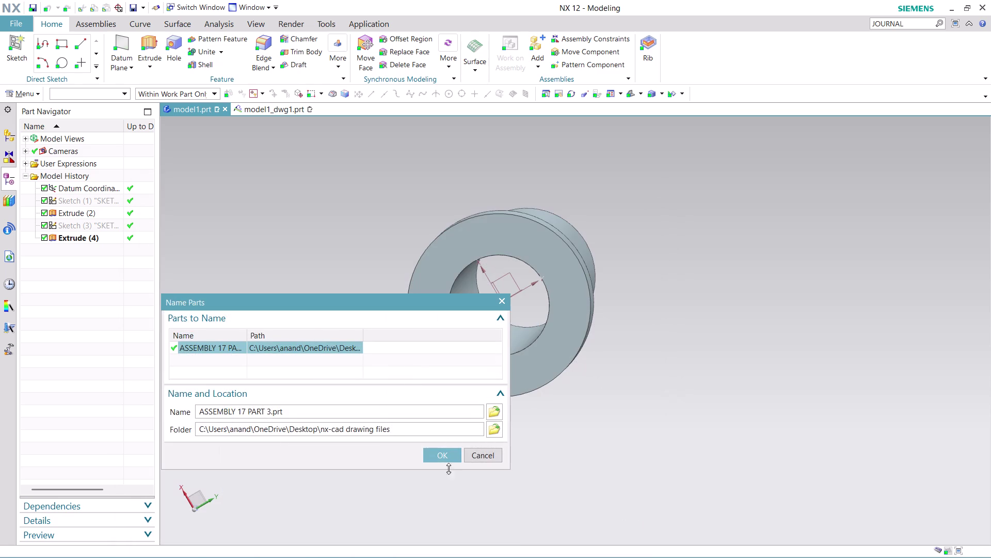
click(444, 461)
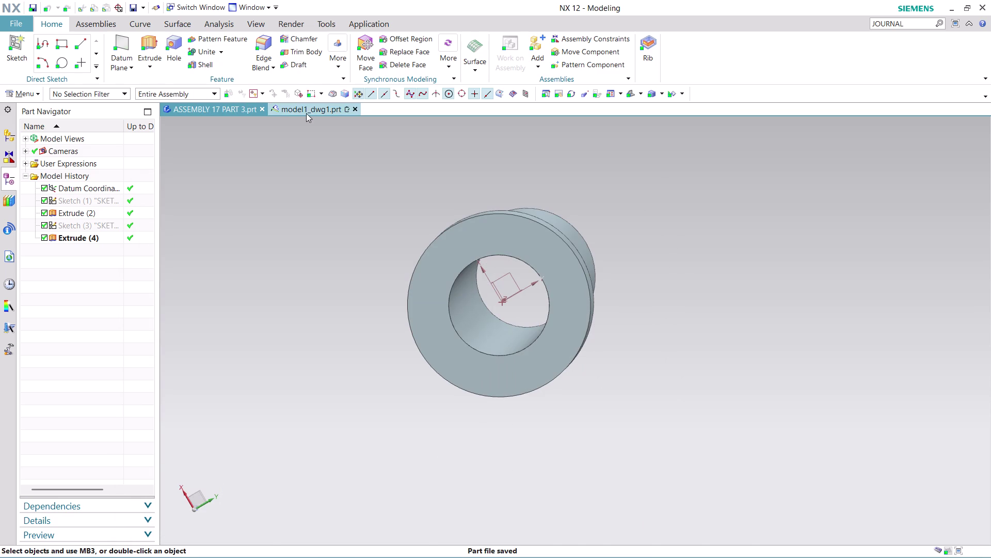
click(306, 113)
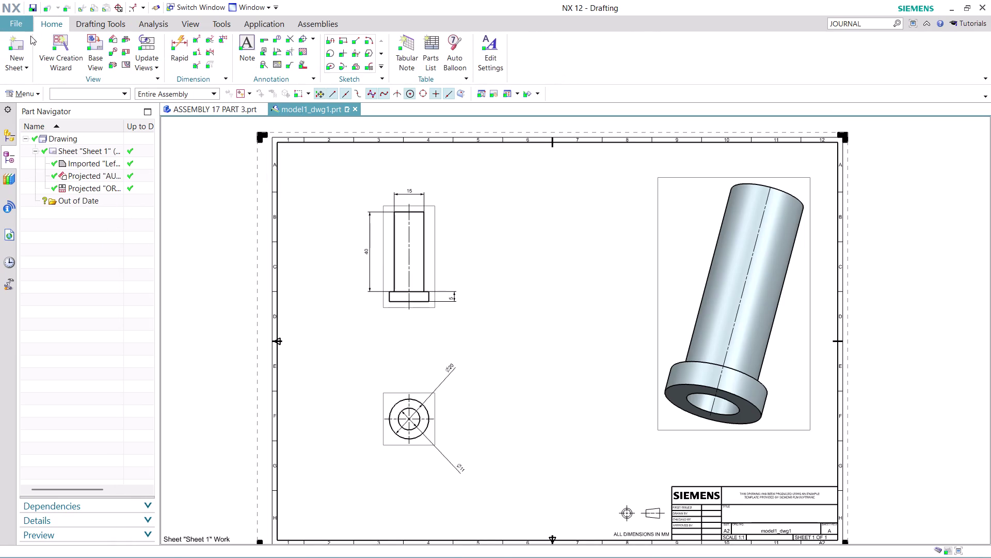
Start a PDF export of the sheet and browse for its destination.
click(21, 25)
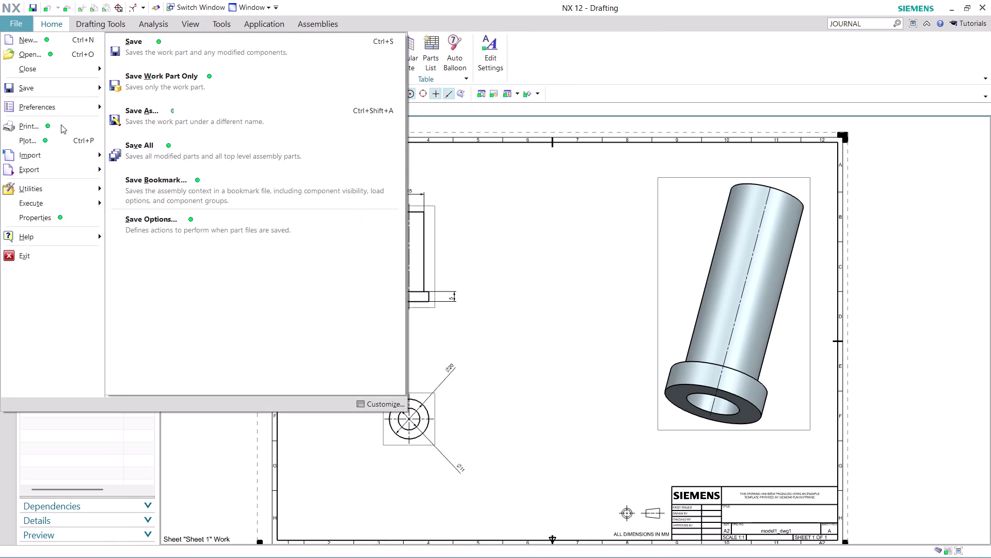
click(225, 80)
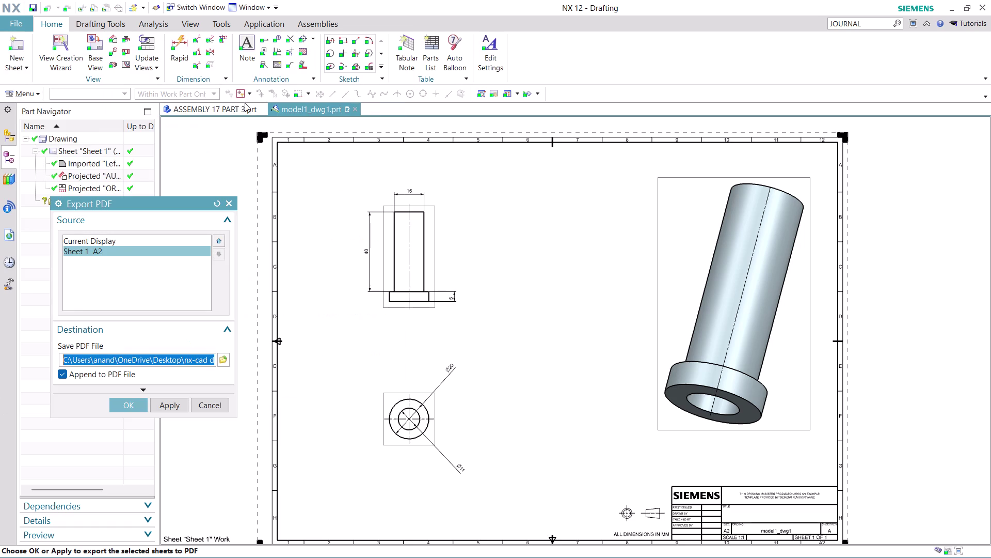
click(224, 355)
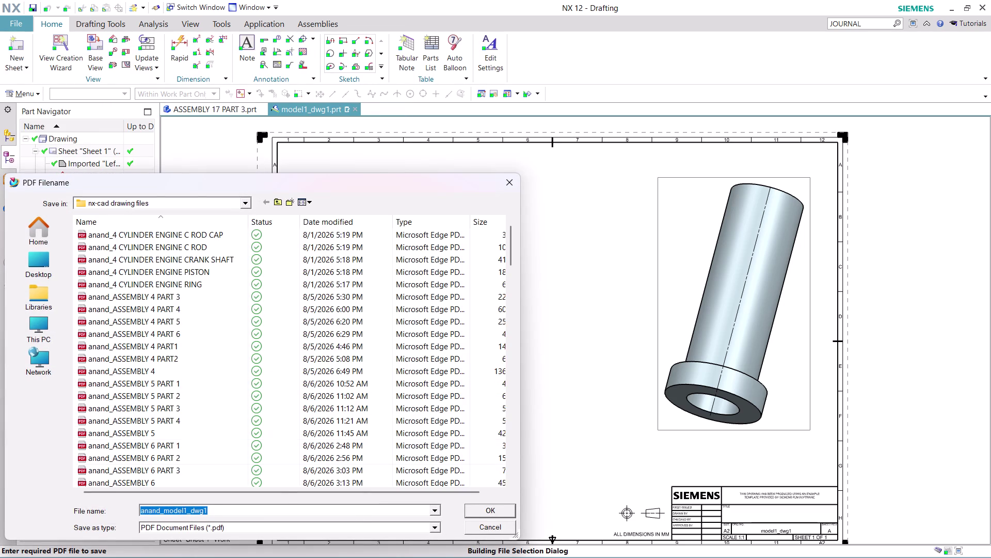
Name the PDF ASSEMBLY 17 PART 3 and export the drawing.
text(ASSE)
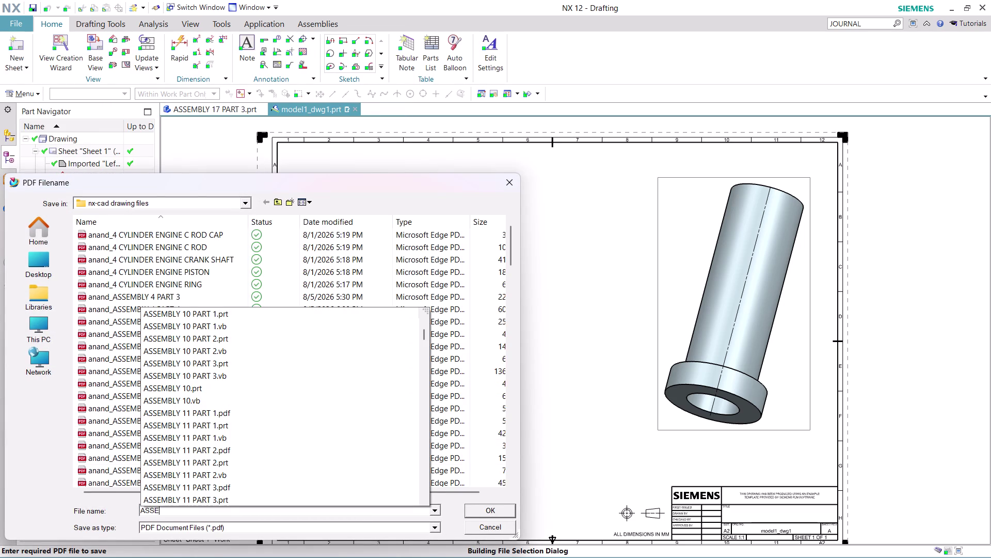
text(MBLY)
key(space)
key(1)
text(7)
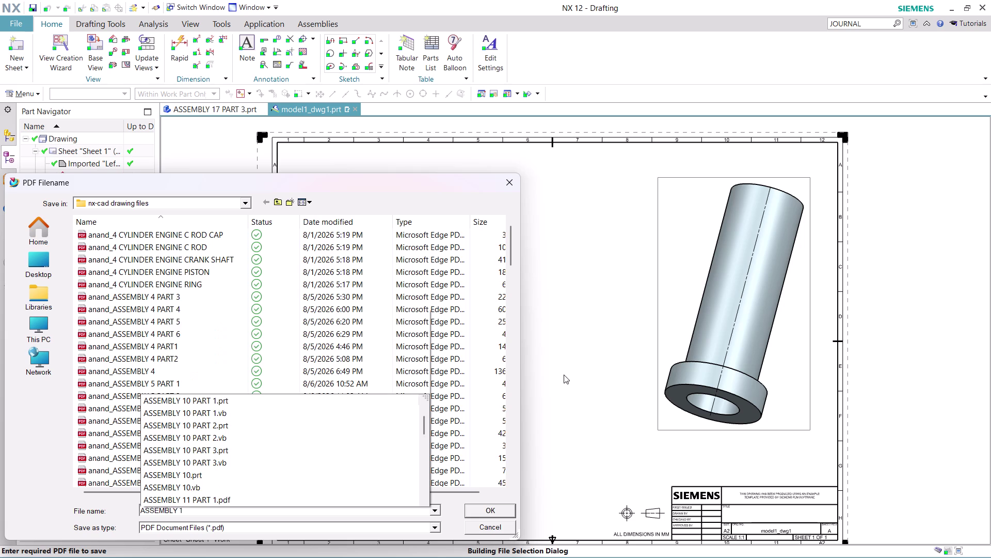
key(space)
text(PART)
key(space)
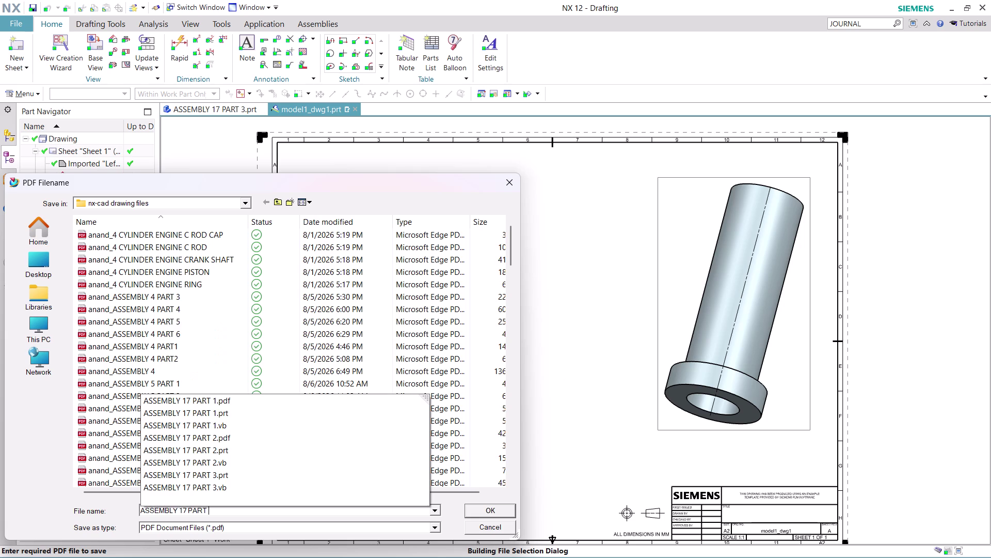
key(3)
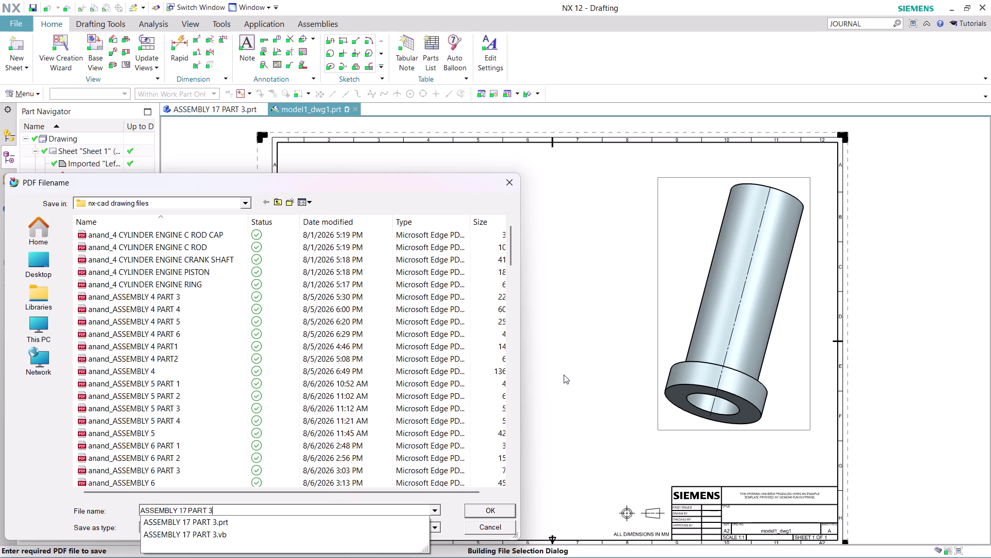
click(496, 511)
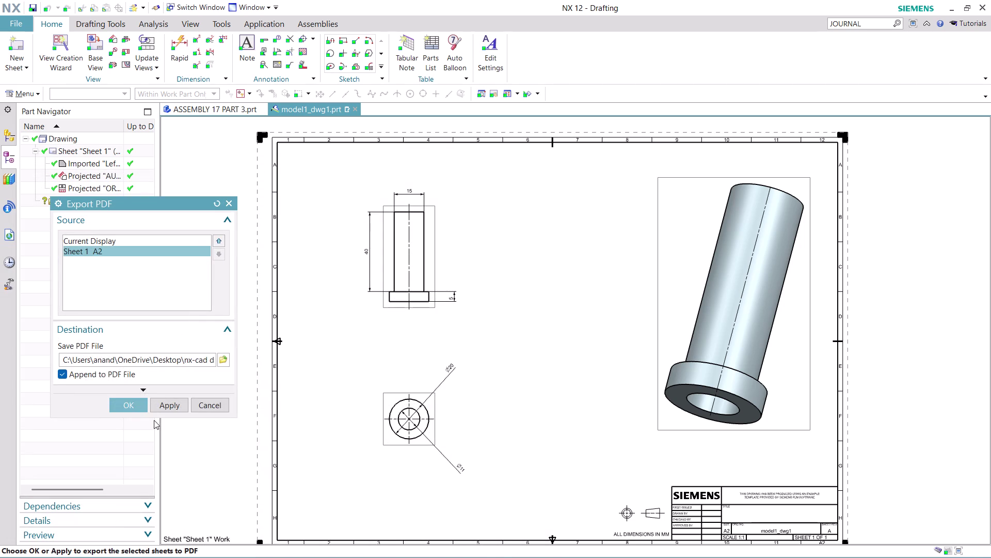
click(125, 404)
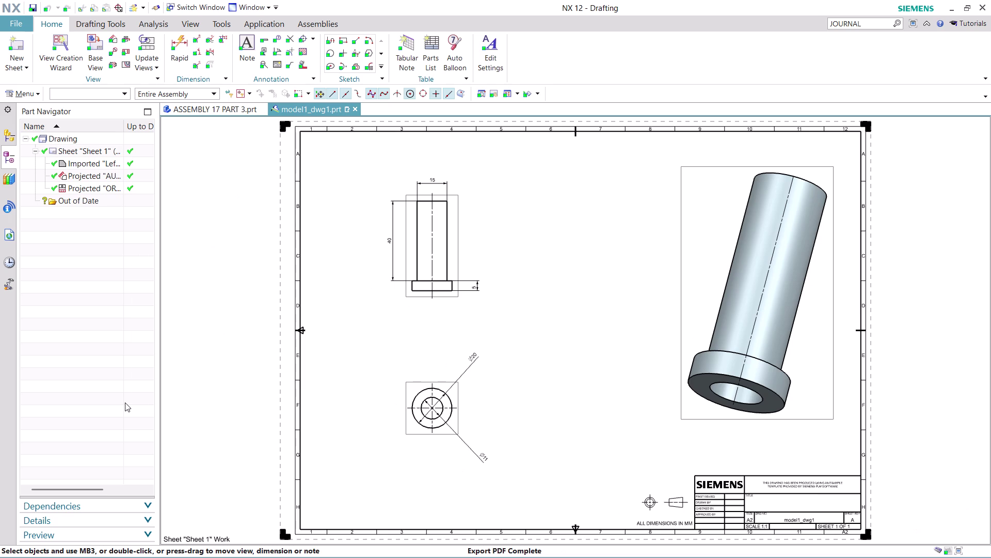
click(356, 107)
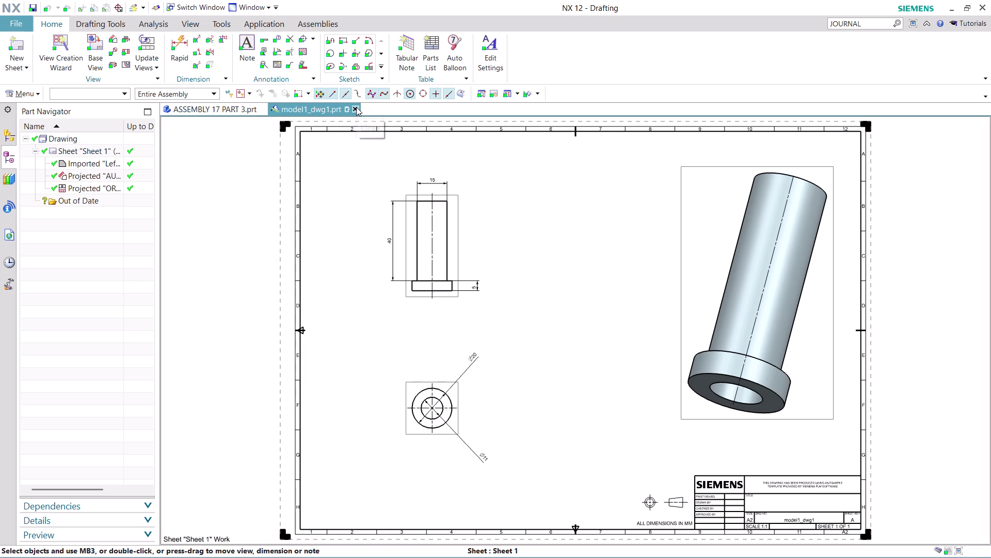
Close the drawing and part files and create a new part from the Model template.
click(519, 303)
click(512, 315)
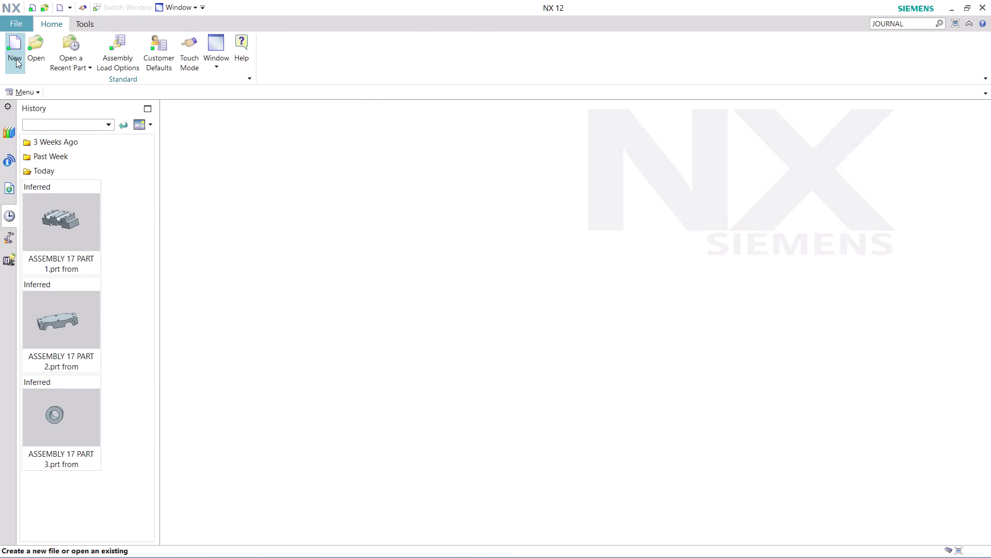
click(16, 59)
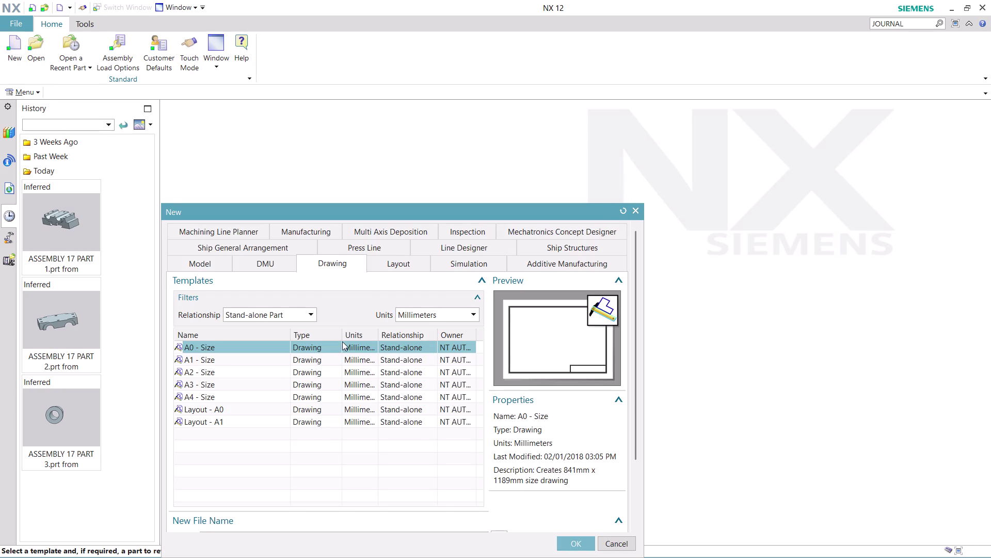
click(198, 263)
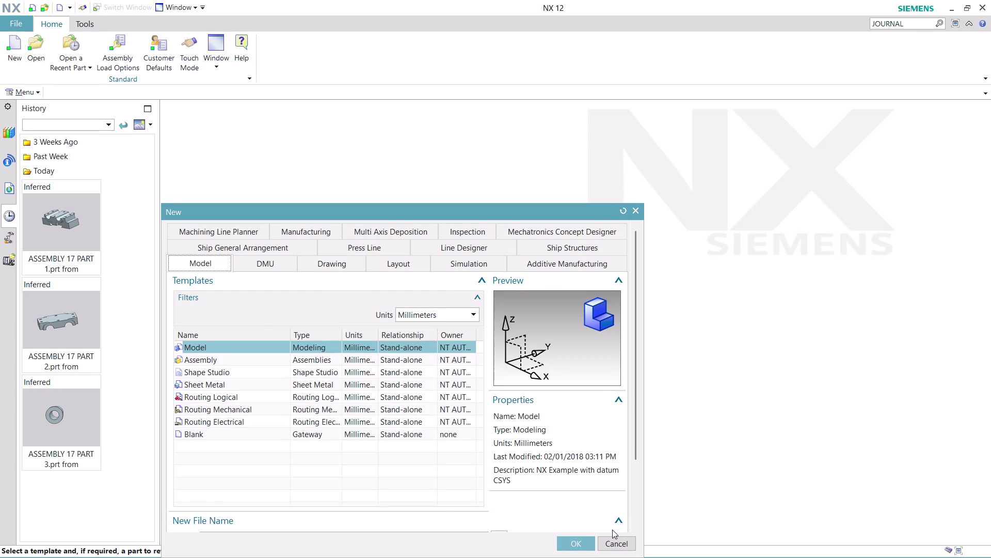
click(571, 539)
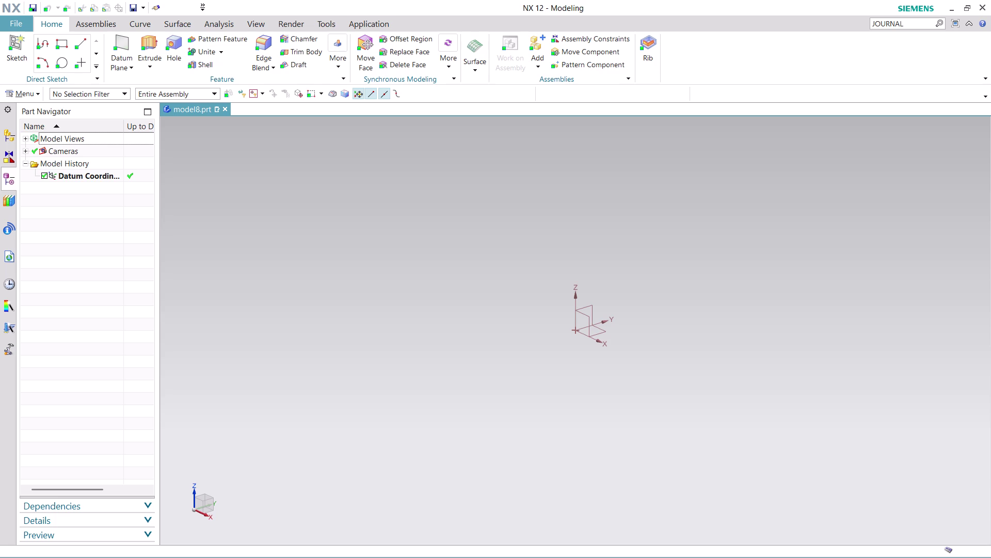
click(23, 93)
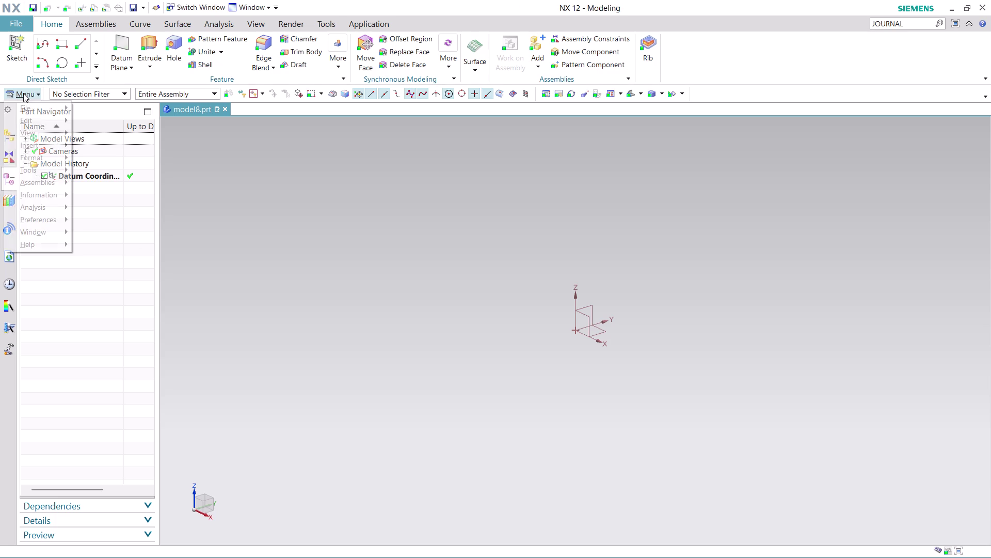
Create a sketch on the XY plane with its orientation and origin set.
click(113, 154)
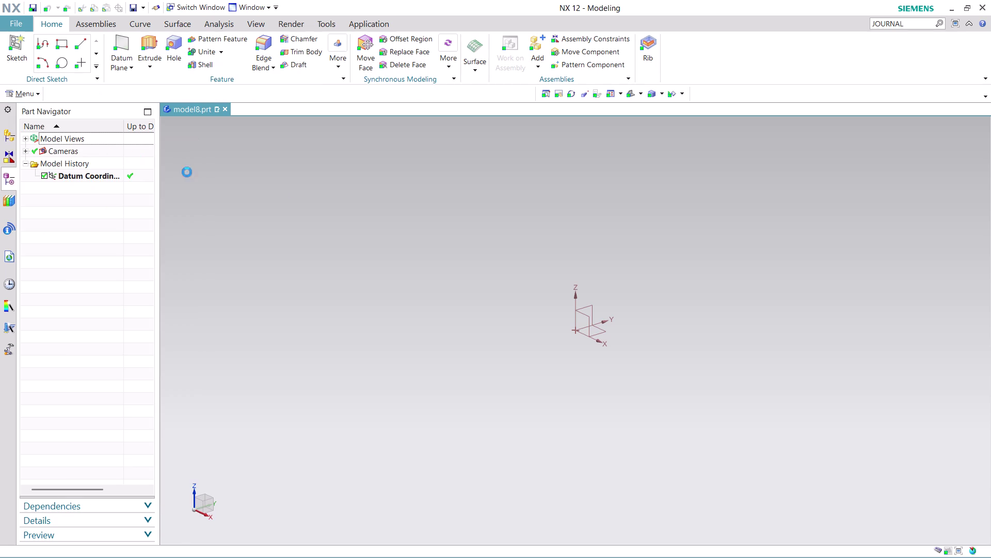
click(607, 329)
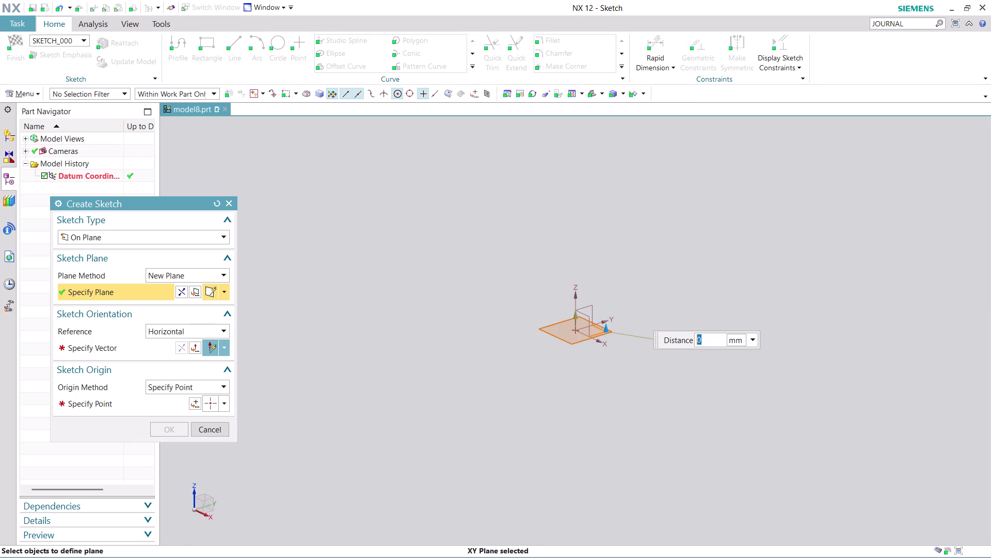
click(131, 345)
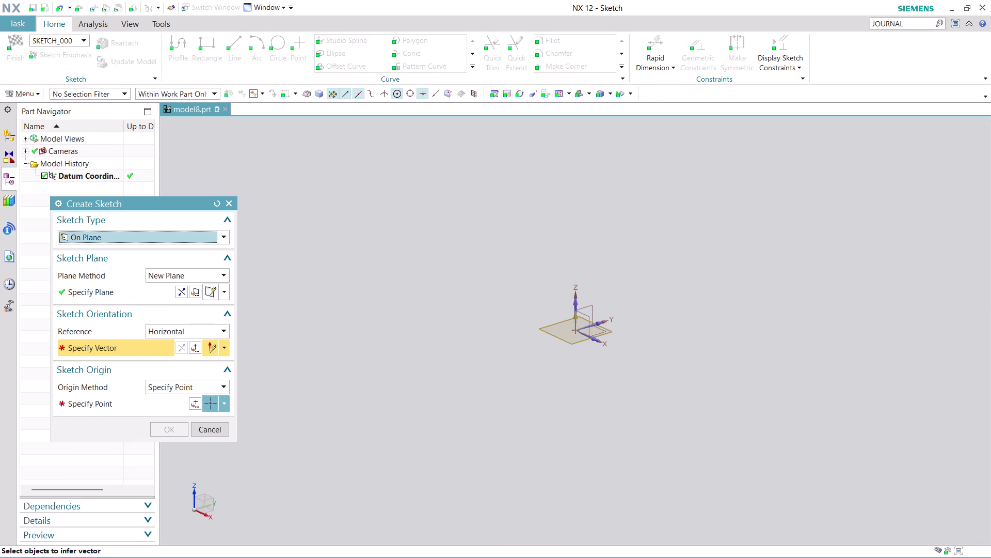
click(605, 324)
click(194, 402)
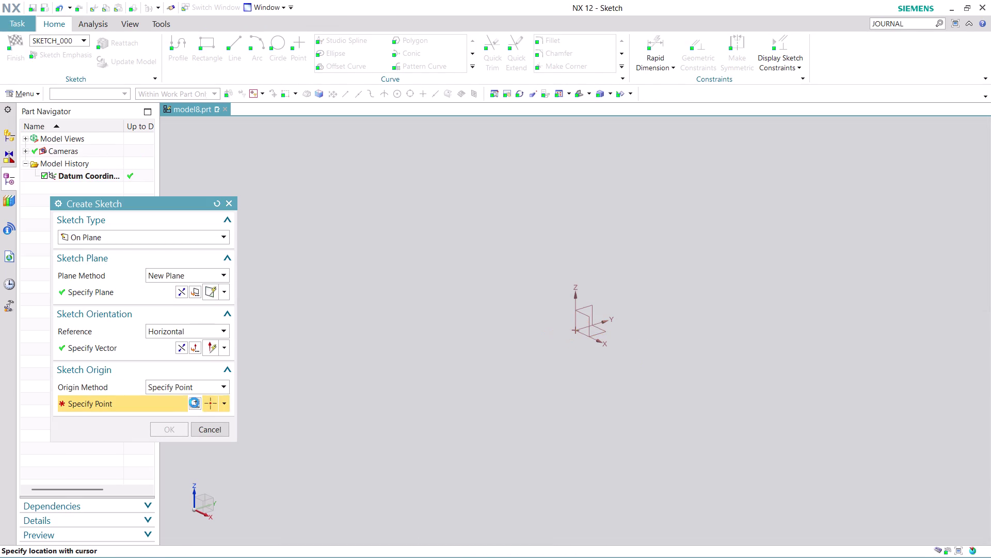
click(172, 416)
click(168, 423)
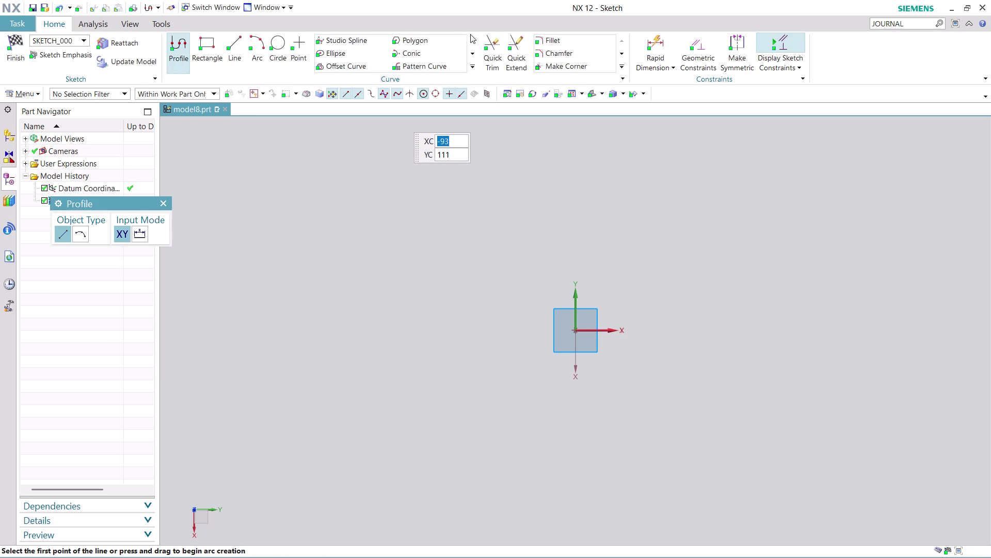
Draw a six-sided polygon at the origin with 3.5 inscribed radius and 330° rotation.
click(452, 38)
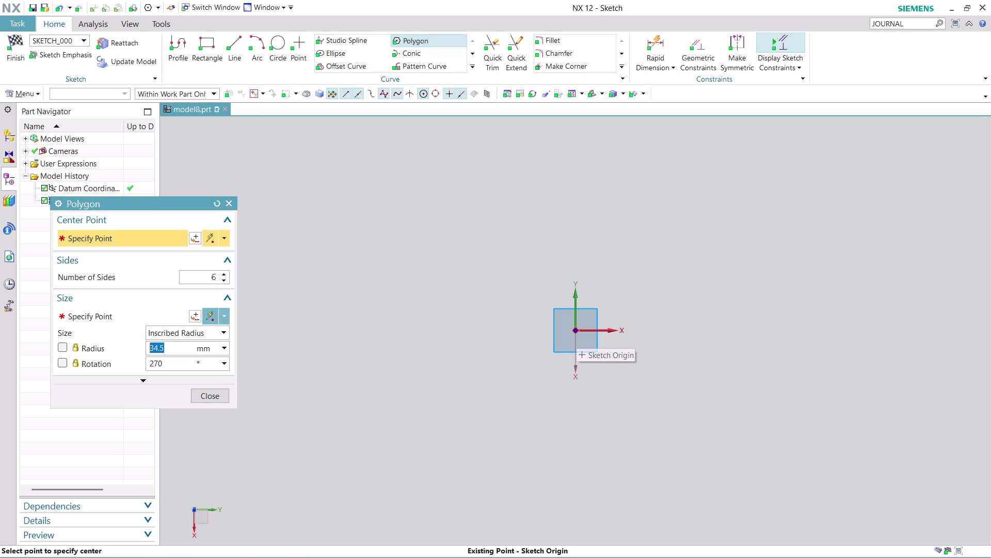
click(577, 329)
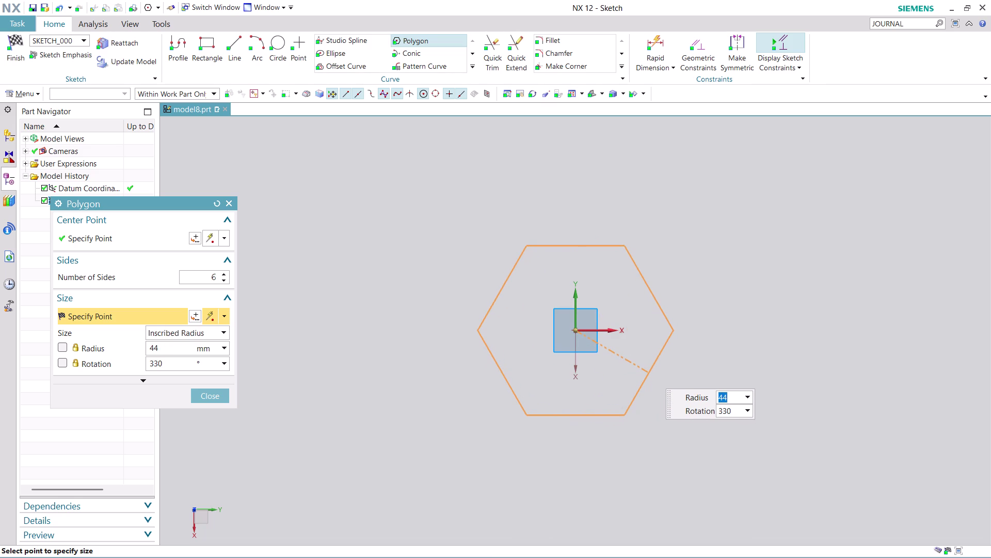
text(3.5)
key(Return)
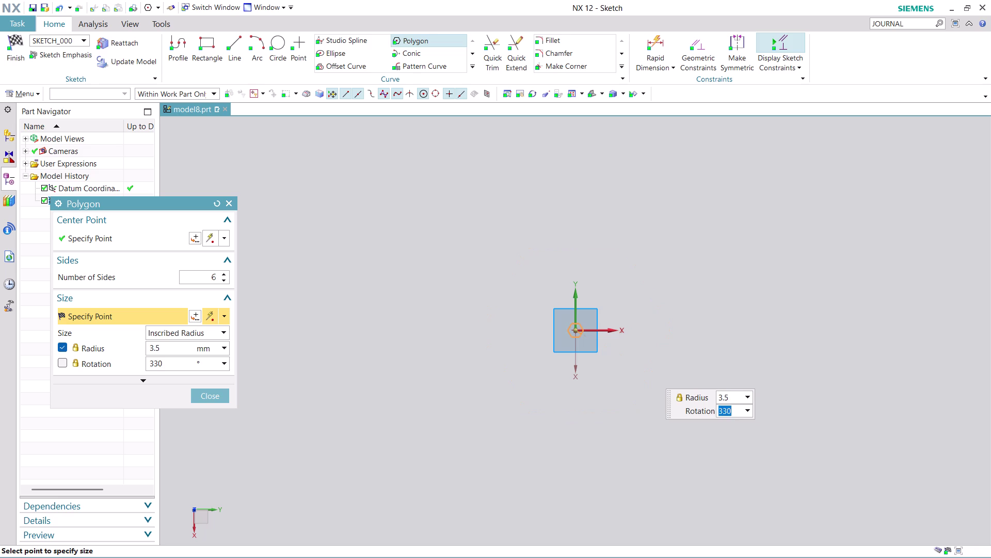
key(Return)
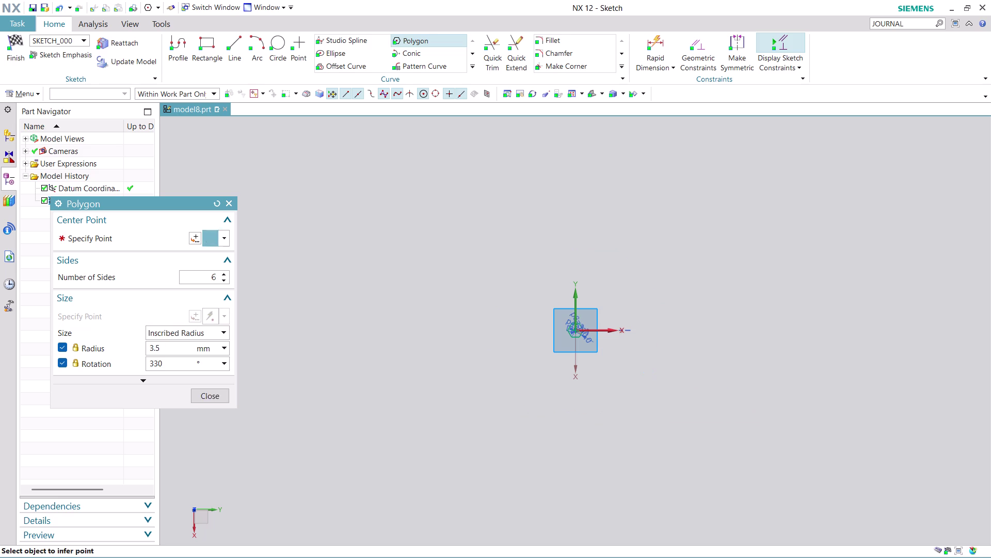
key(Return)
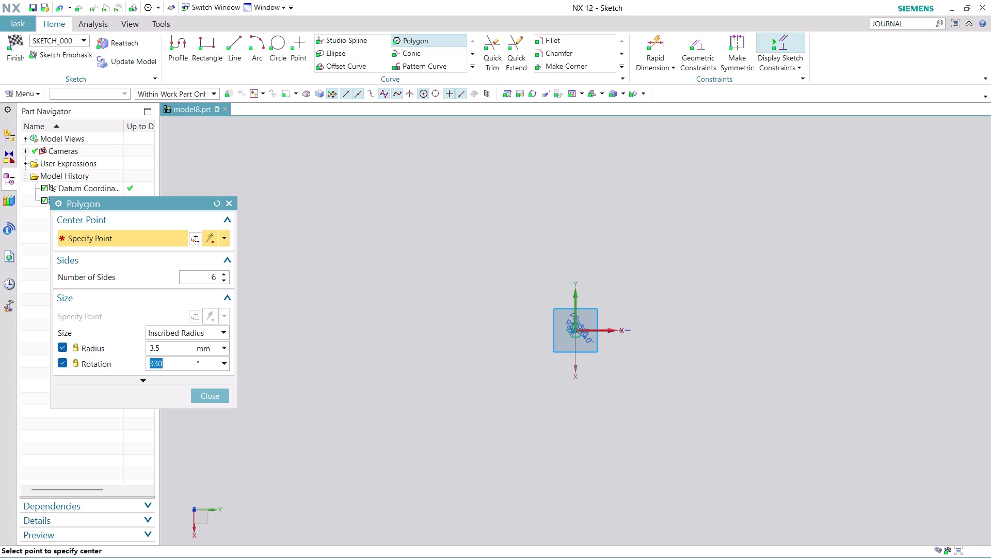
key(Return)
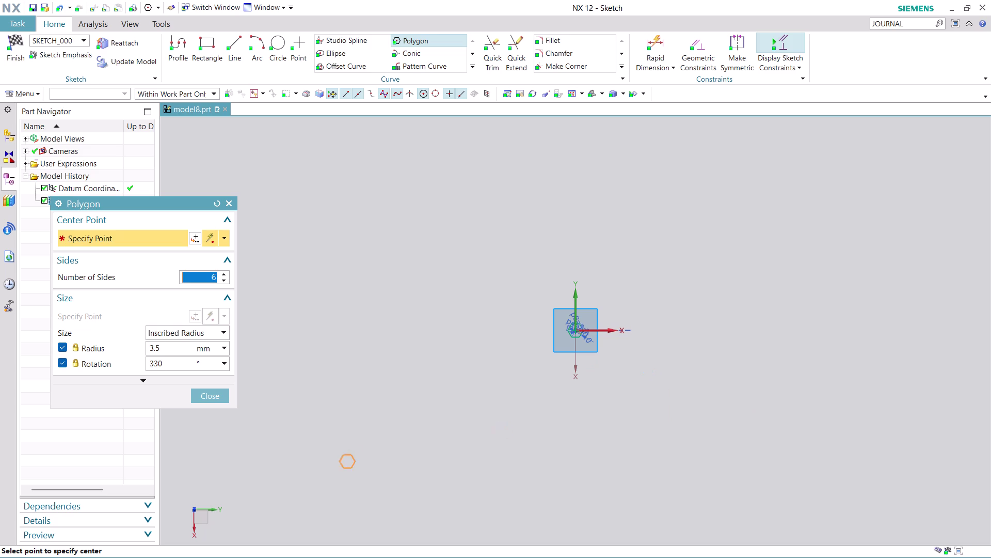
click(214, 396)
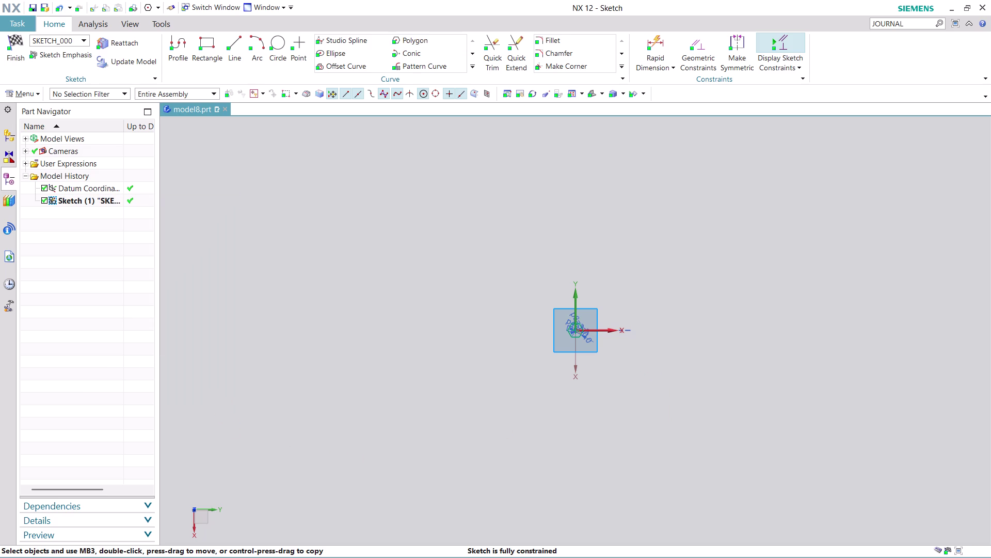
Zoom in on the hexagon and finish the sketch.
scroll(up, 3)
scroll(up, 3)
scroll(up, 3)
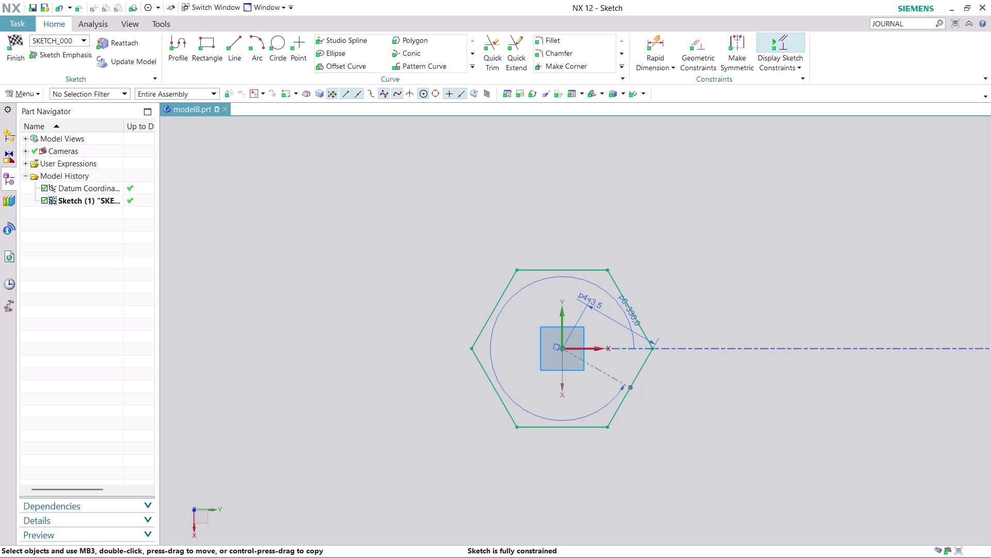
click(19, 57)
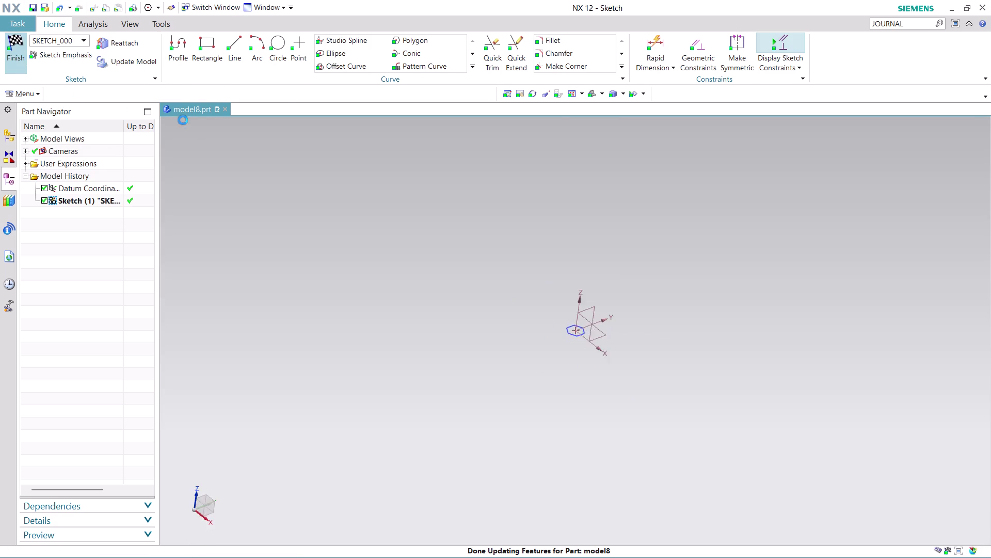
click(158, 33)
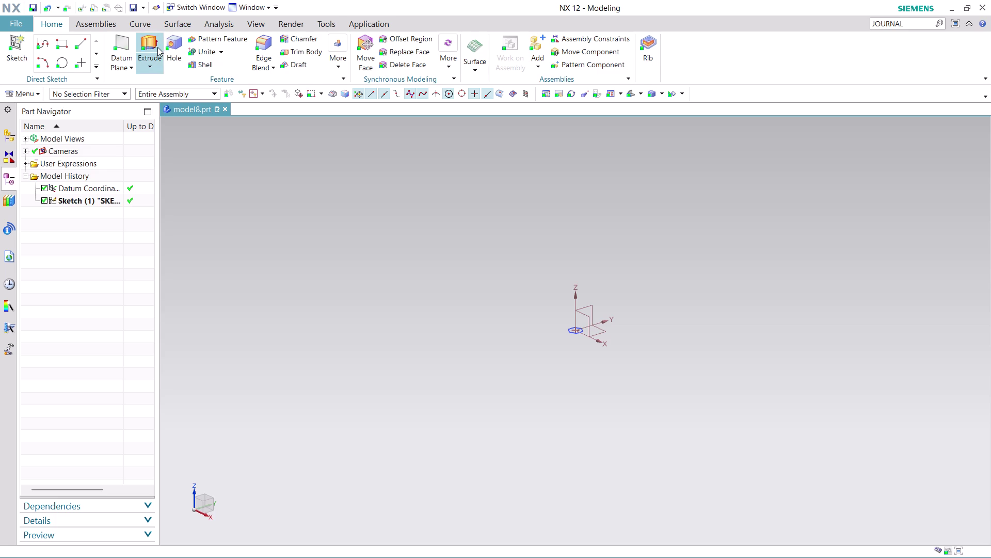
Extrude the hexagon sketch 4 mm in the reversed direction, creating Extrude (2).
click(152, 41)
scroll(up, 3)
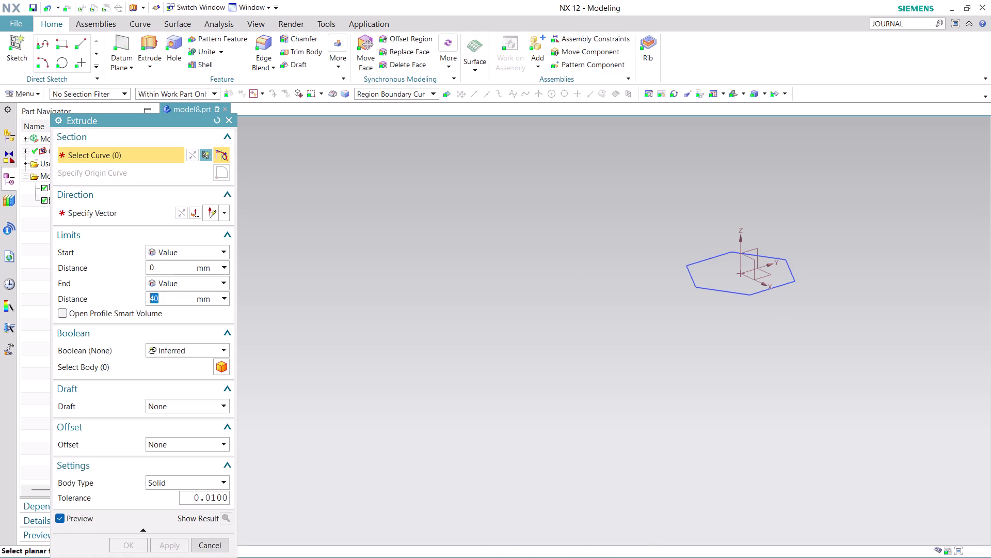
click(712, 269)
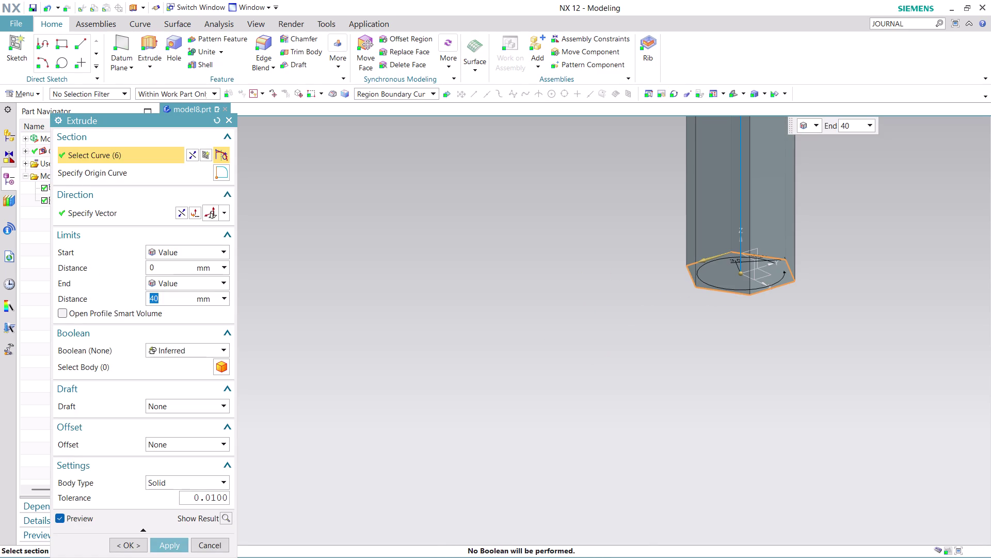
key(4)
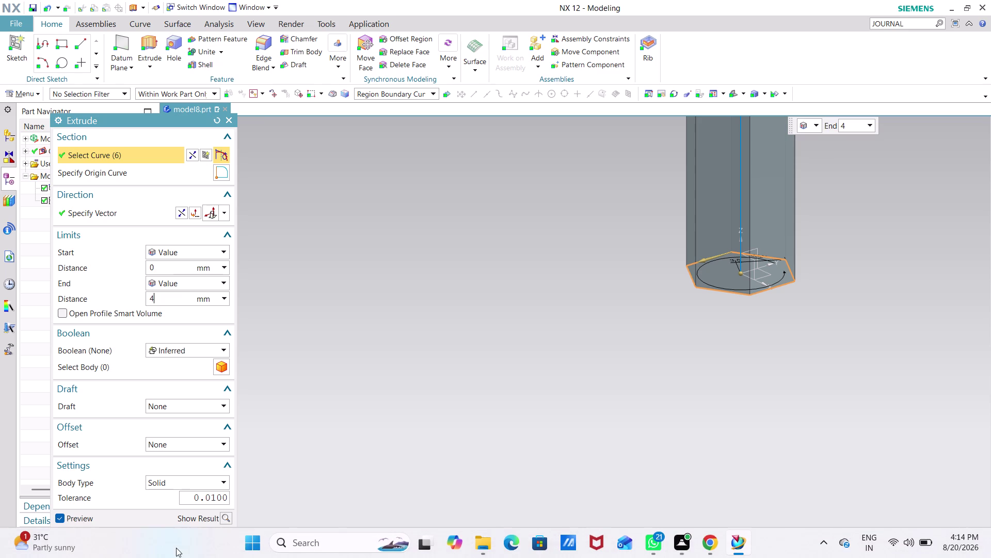
click(180, 210)
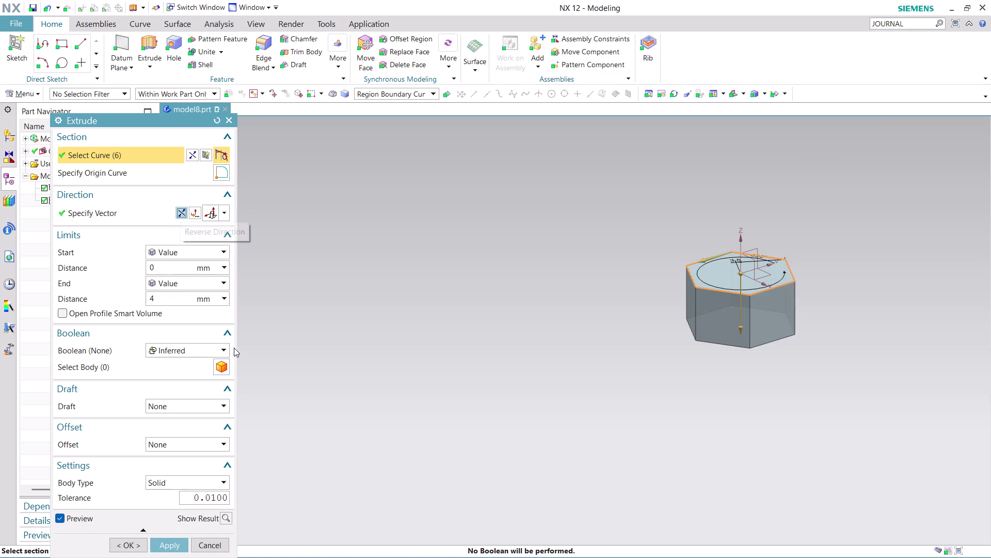
scroll(down, 3)
scroll(up, 3)
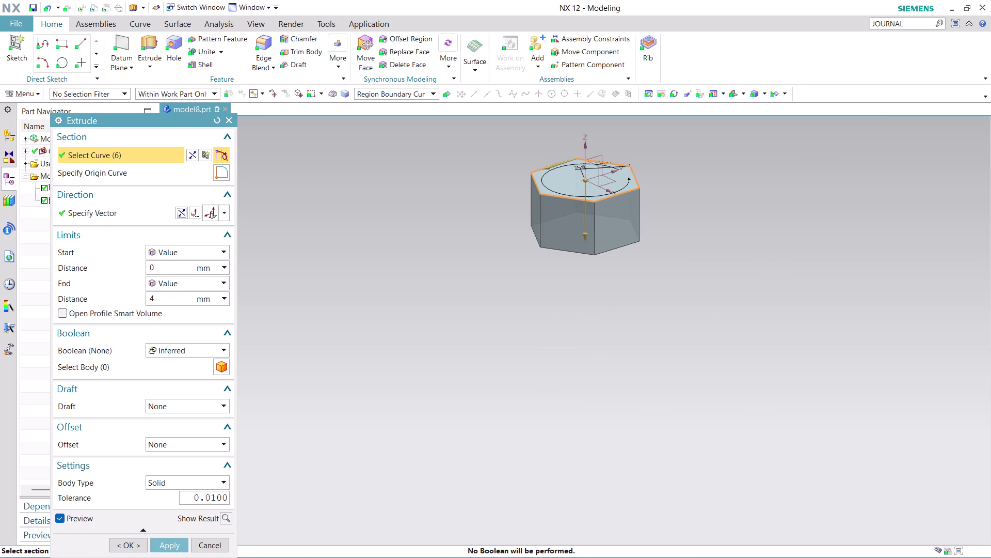
click(172, 548)
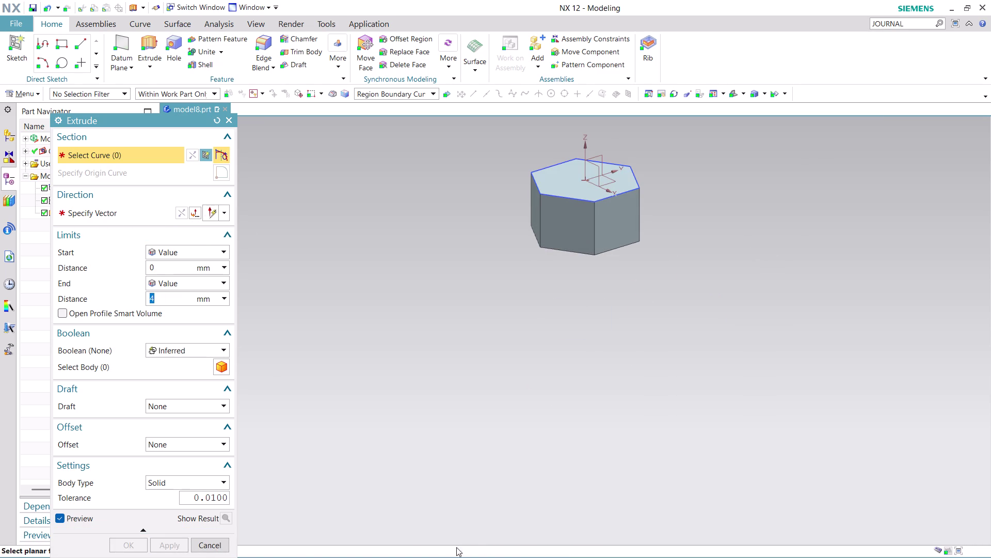
click(216, 542)
Orbit the view to inspect the new hex prism solid.
scroll(down, 3)
scroll(up, 3)
middle_drag(526, 366, 522, 296)
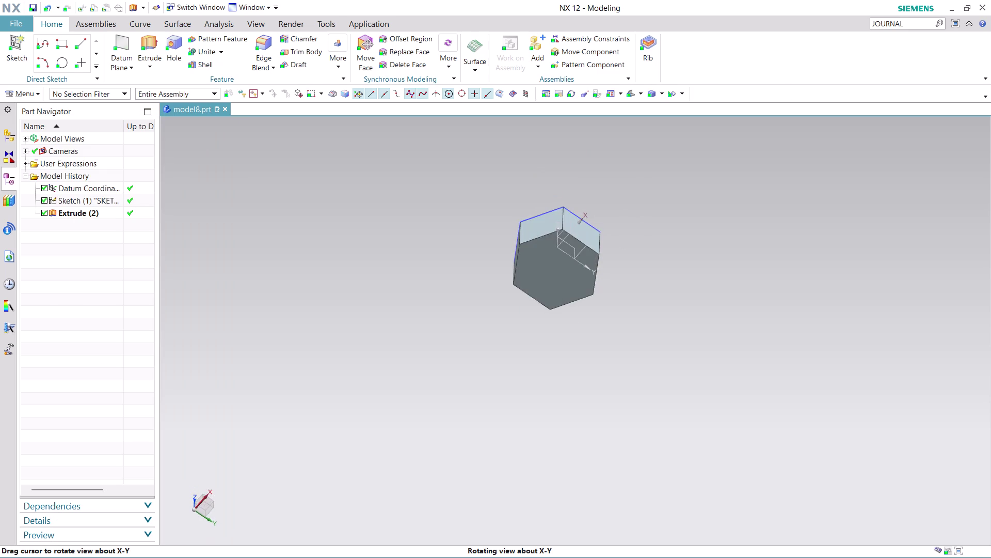
middle_drag(522, 296, 520, 363)
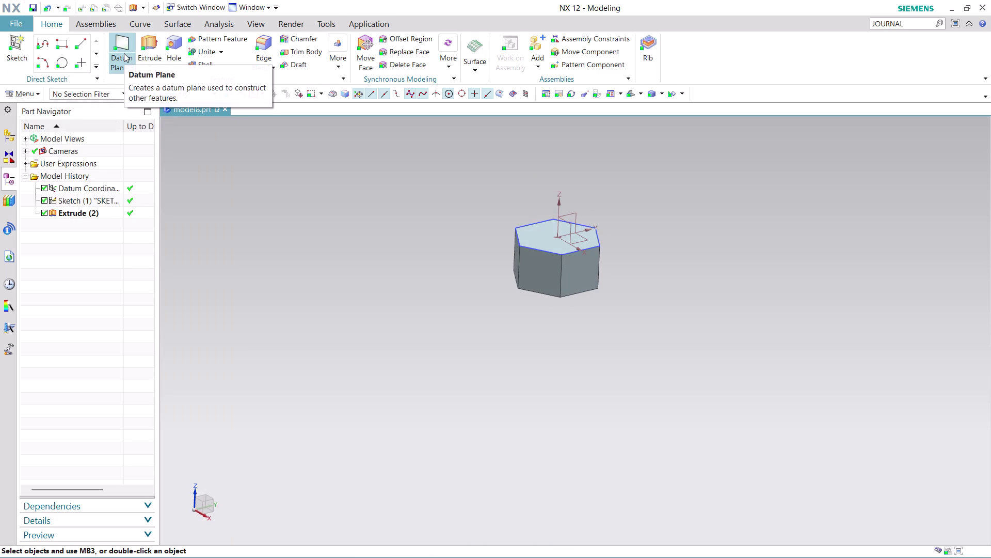
click(30, 94)
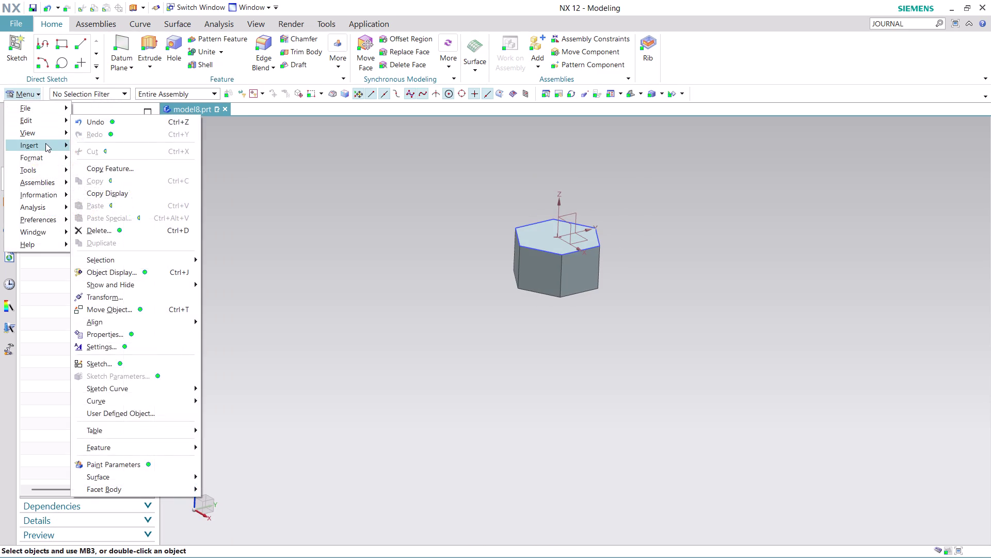
Create a new sketch on the hex head's top face with orientation and origin set.
click(131, 154)
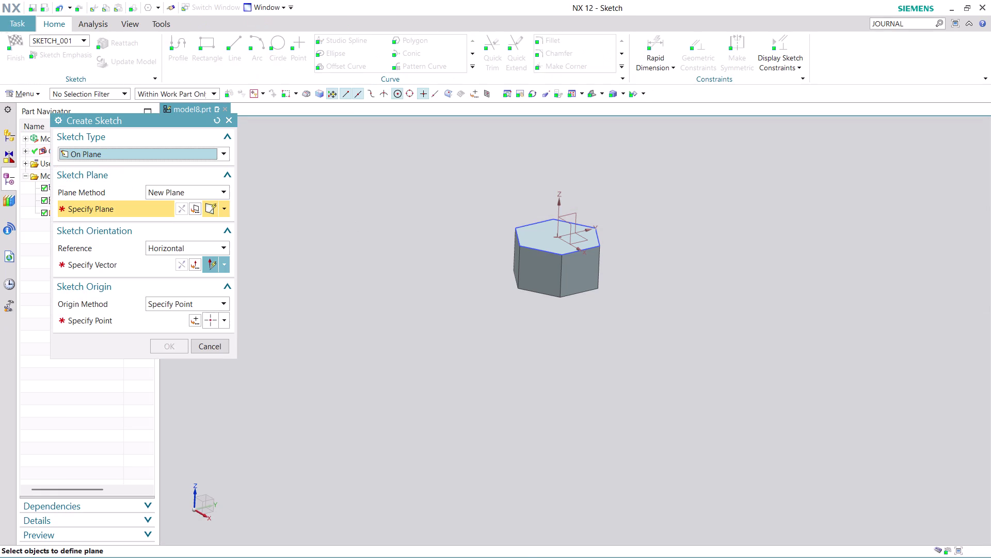
click(568, 248)
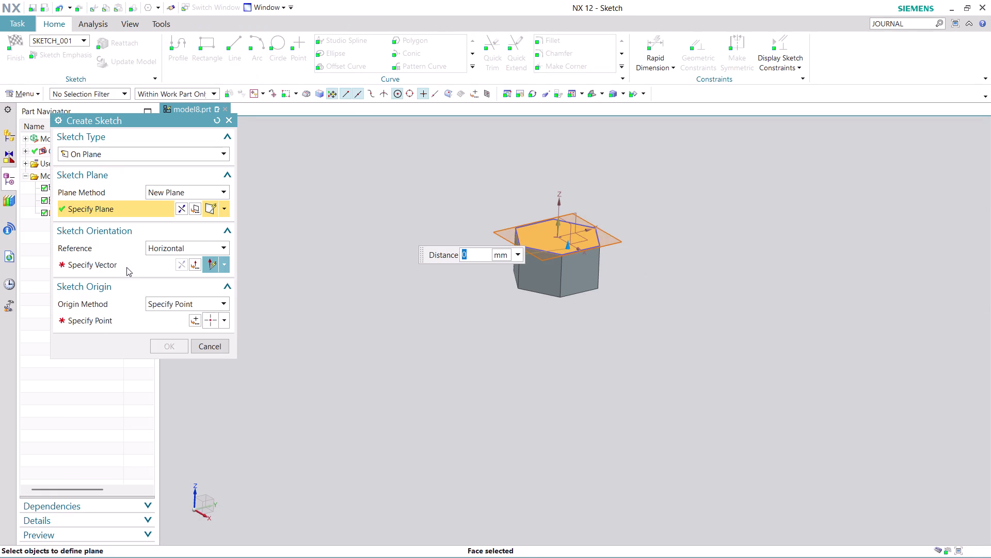
click(127, 267)
click(606, 321)
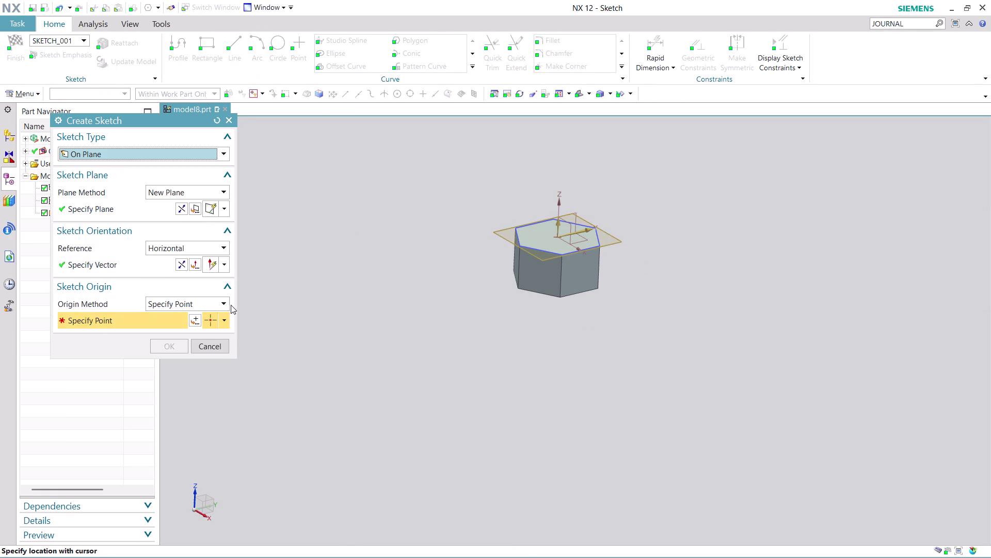
click(190, 322)
click(178, 334)
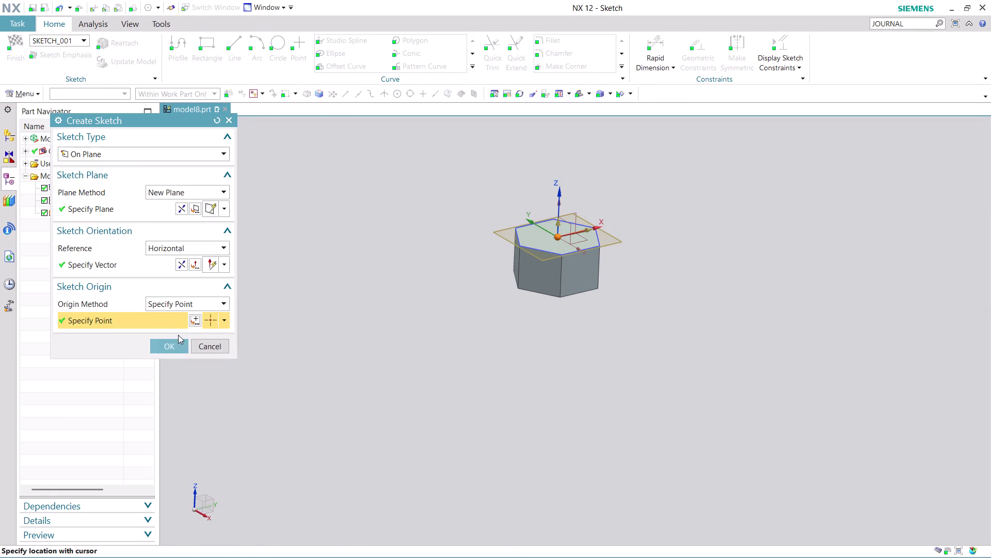
click(178, 343)
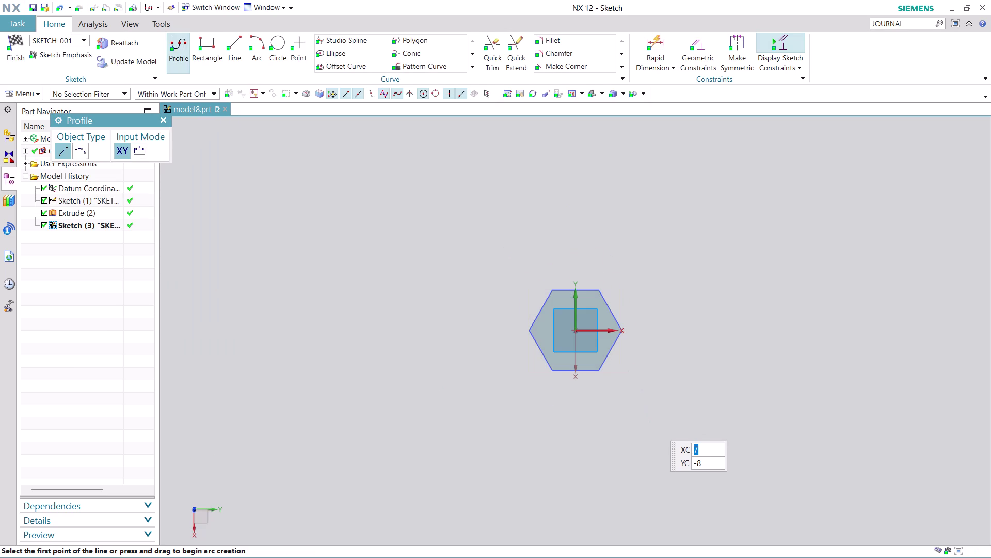
Start a circle centred on the sketch origin.
scroll(up, 3)
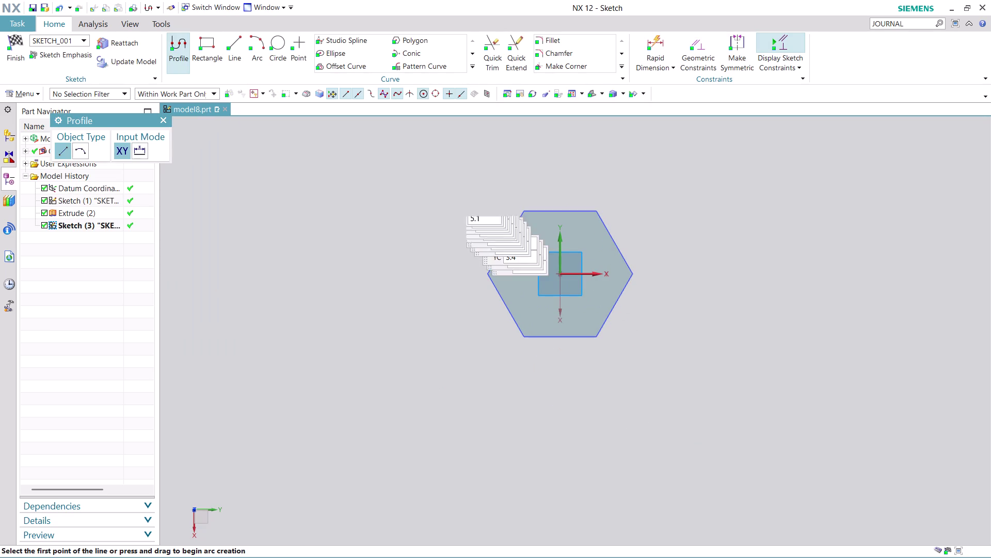
click(276, 43)
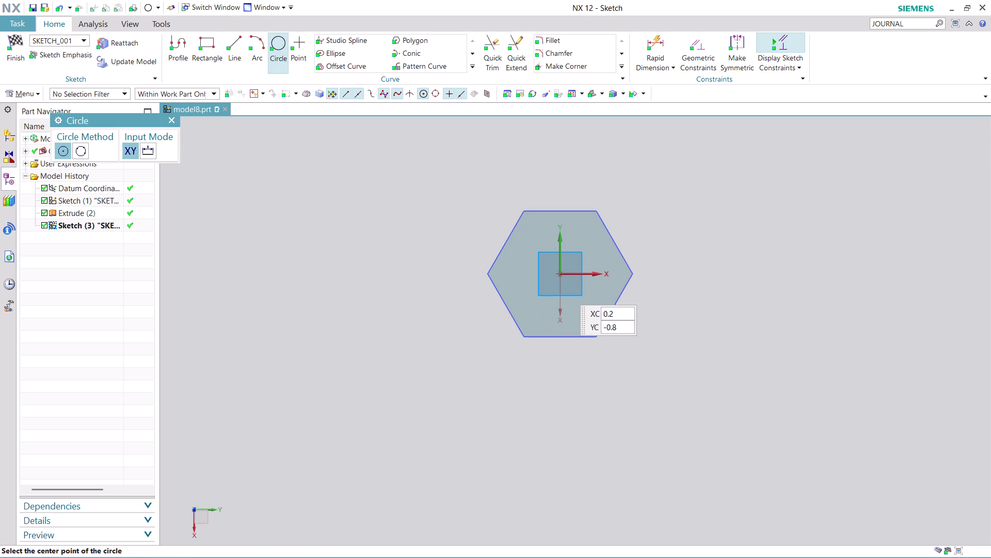
click(560, 274)
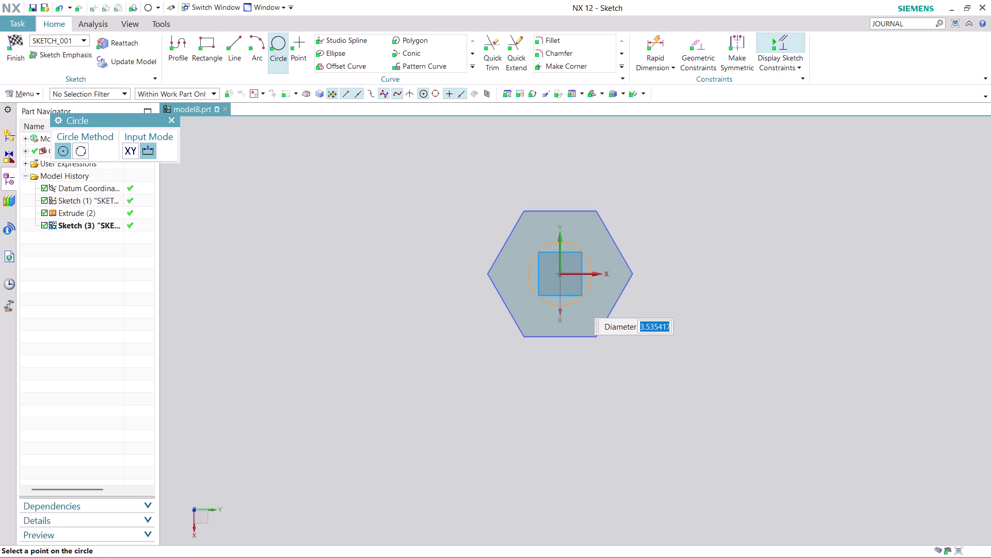
Enter the 4.5 circle diameter and finish the sketch, returning to Modeling.
text(4.5)
key(Return)
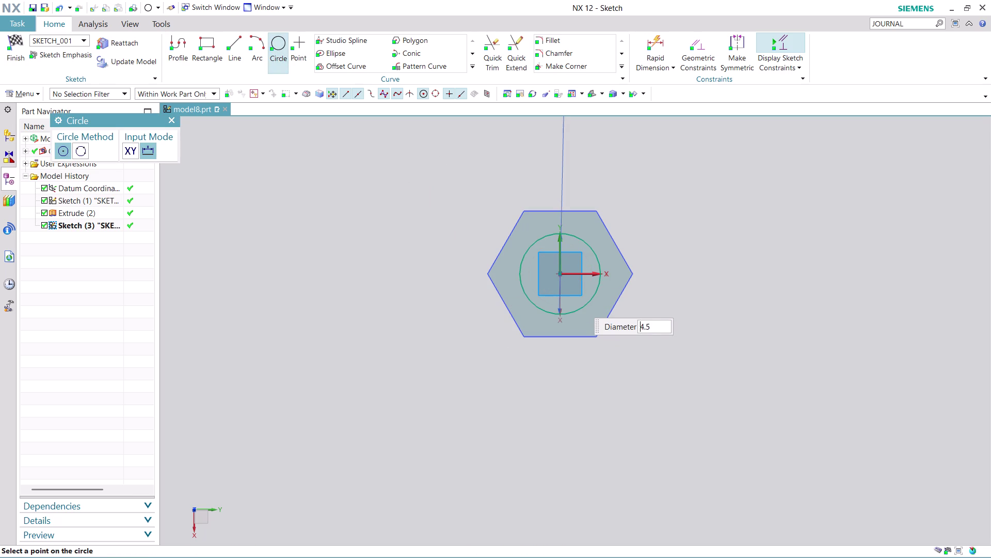
click(14, 61)
scroll(down, 3)
scroll(up, 3)
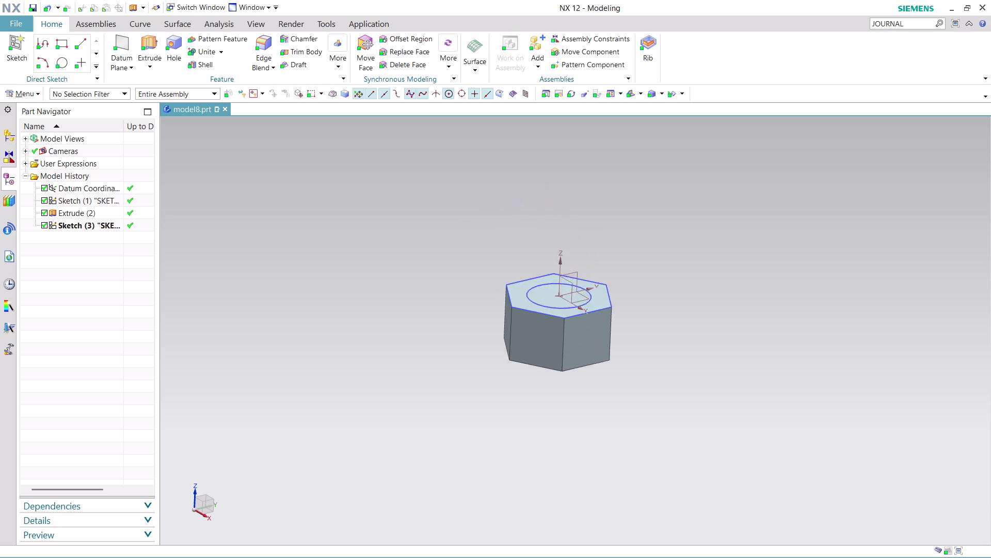
scroll(up, 3)
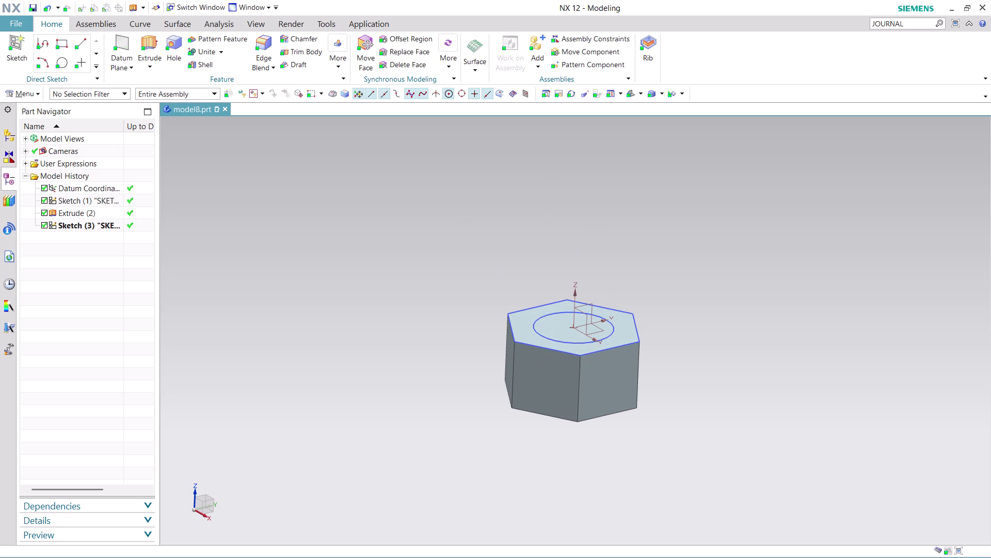
click(151, 47)
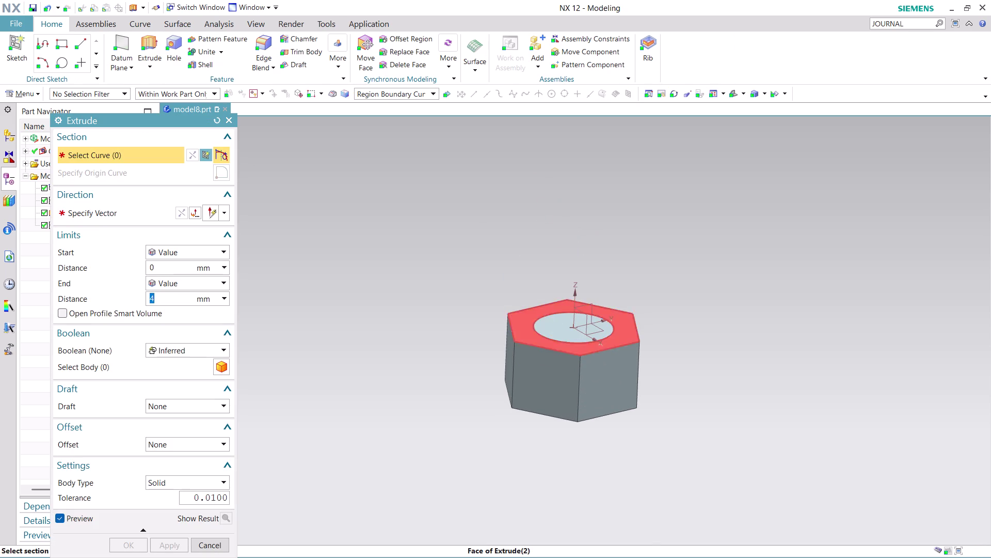
Extrude the 4.5 circle 25 mm into the bolt shank.
click(566, 318)
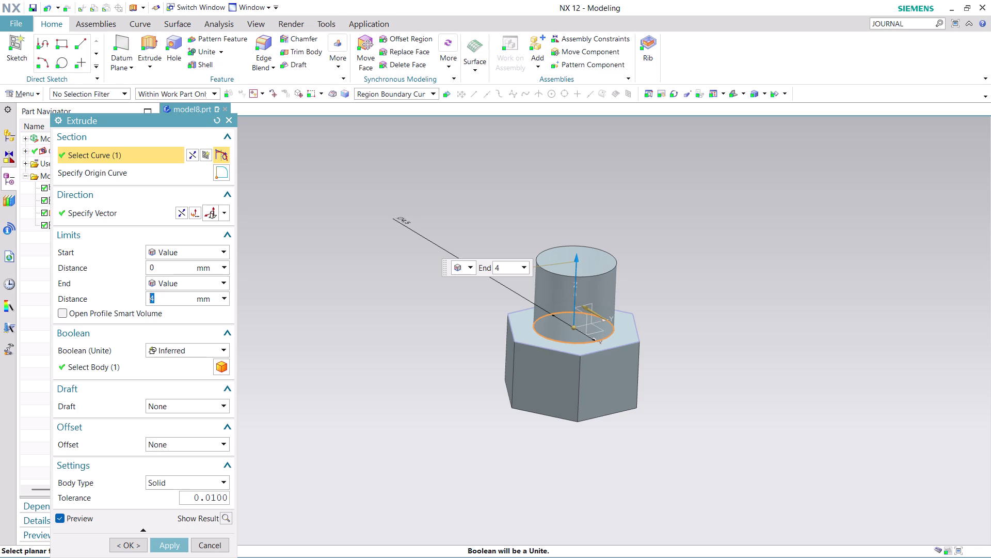
text(25)
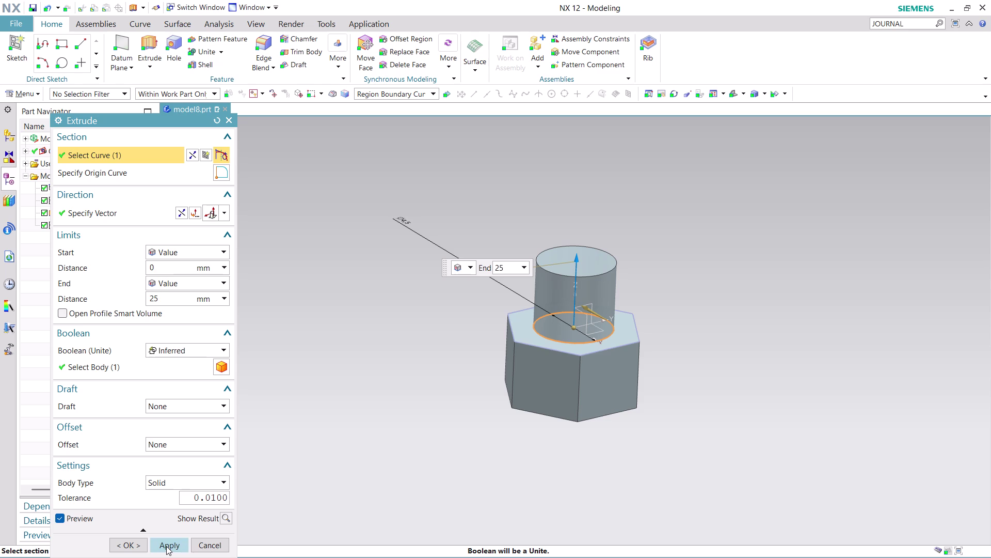
click(167, 546)
click(204, 547)
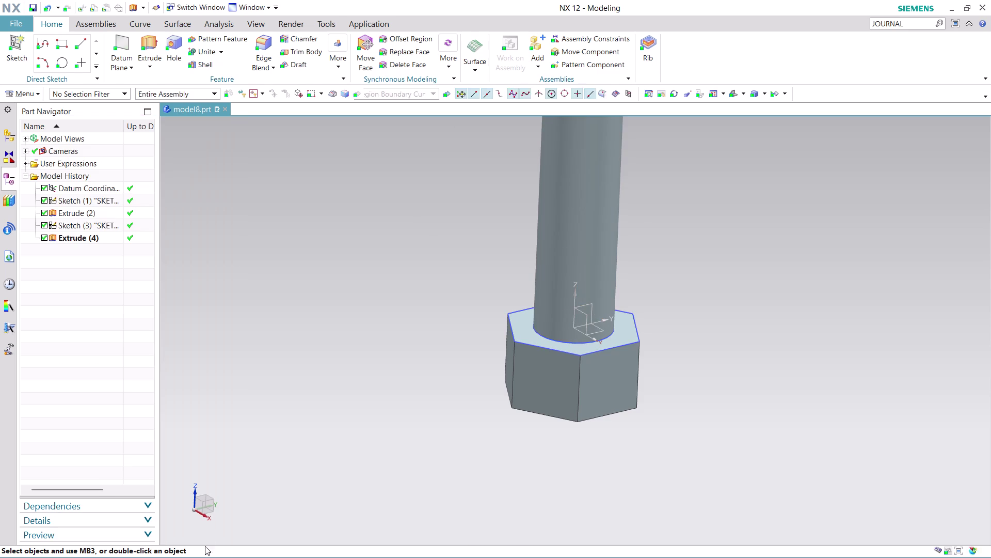
Orbit the bolt through tilted and side views to inspect the shank.
scroll(down, 3)
scroll(down, 3)
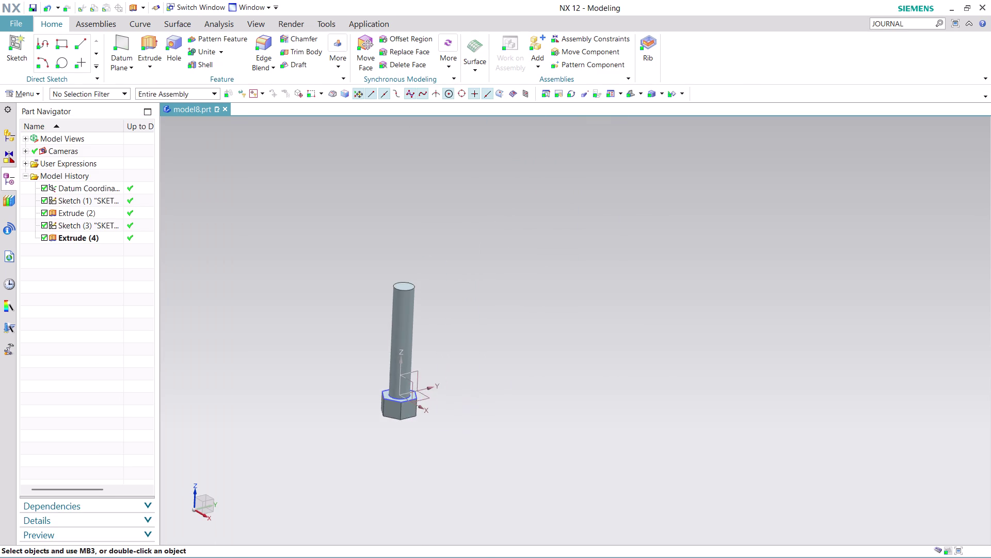
scroll(up, 3)
middle_drag(472, 407, 472, 398)
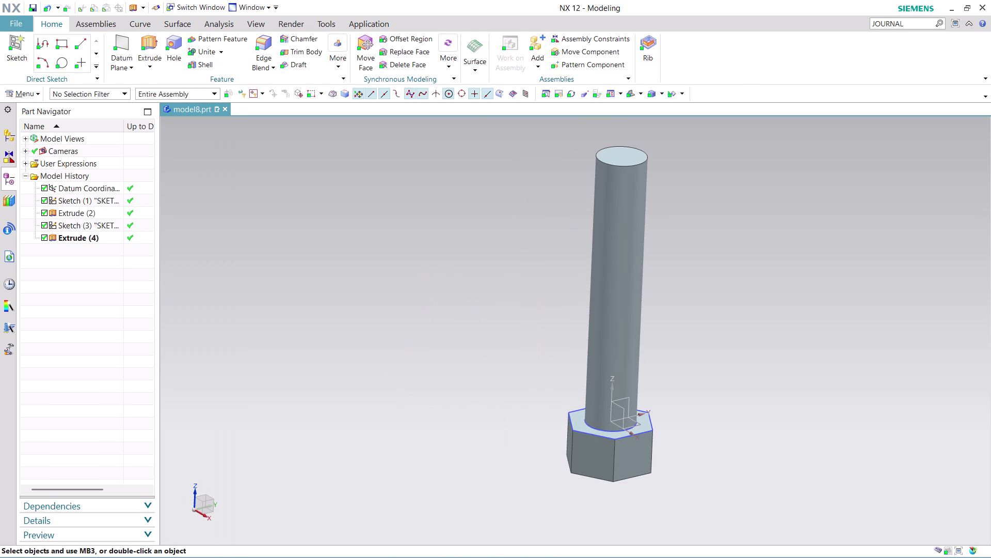
middle_drag(471, 398, 458, 369)
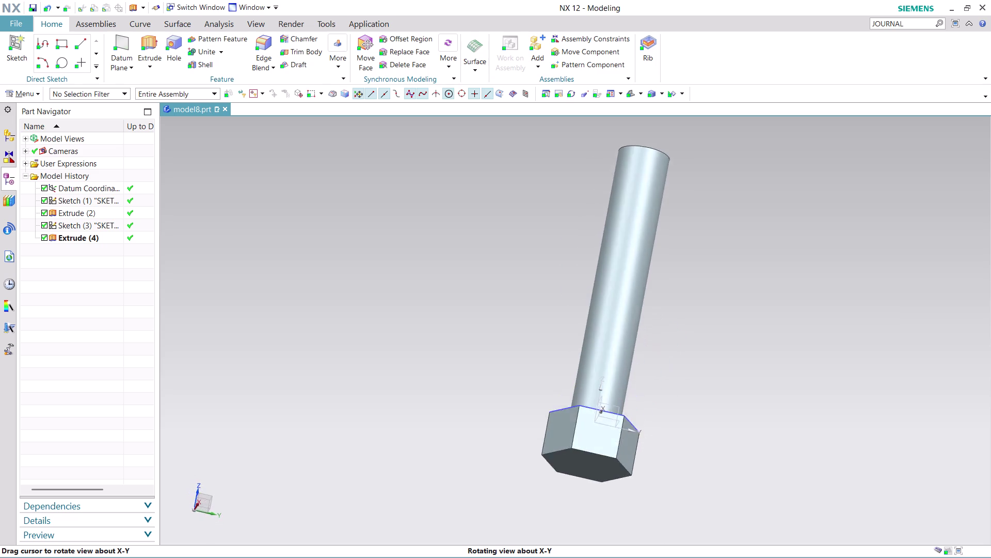
middle_drag(458, 369, 477, 366)
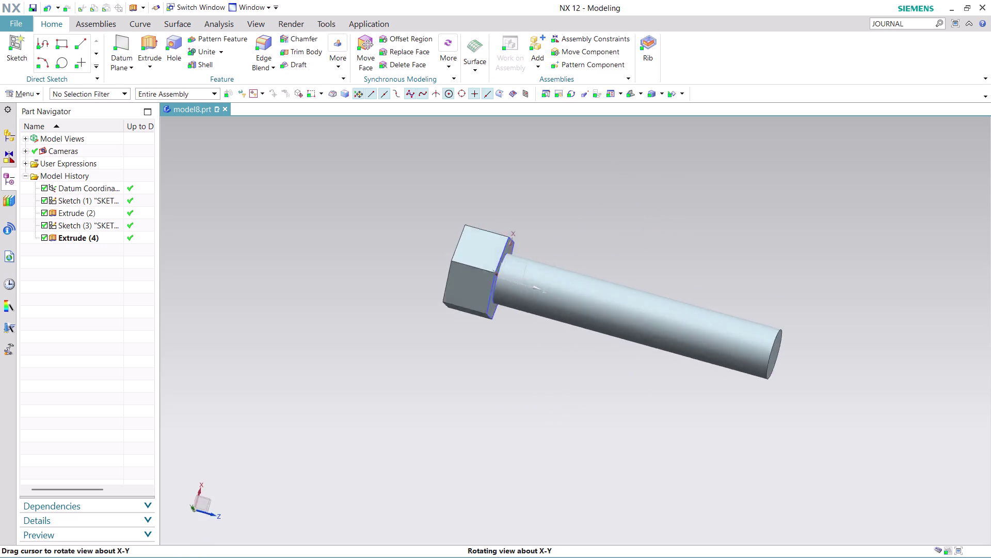
middle_drag(477, 365, 398, 376)
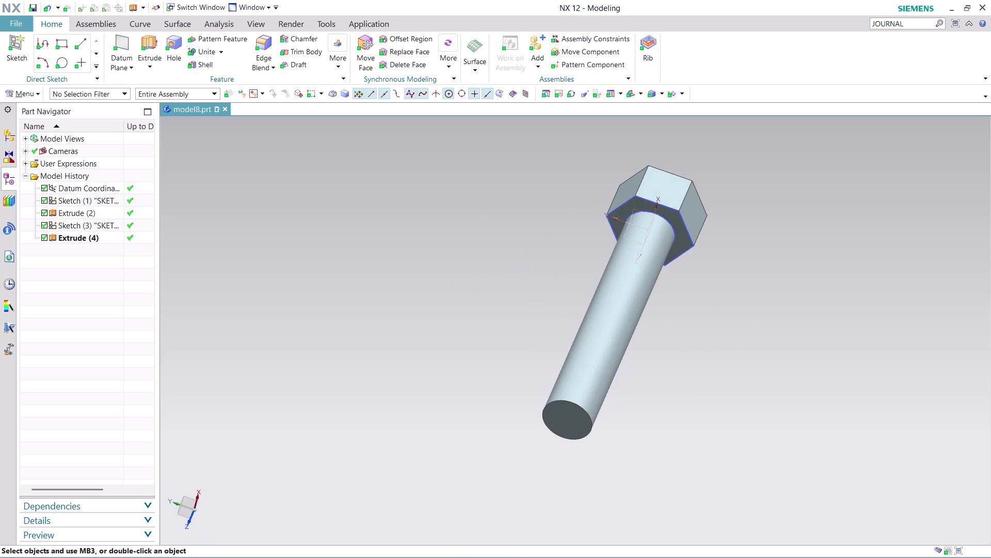
scroll(down, 3)
scroll(up, 3)
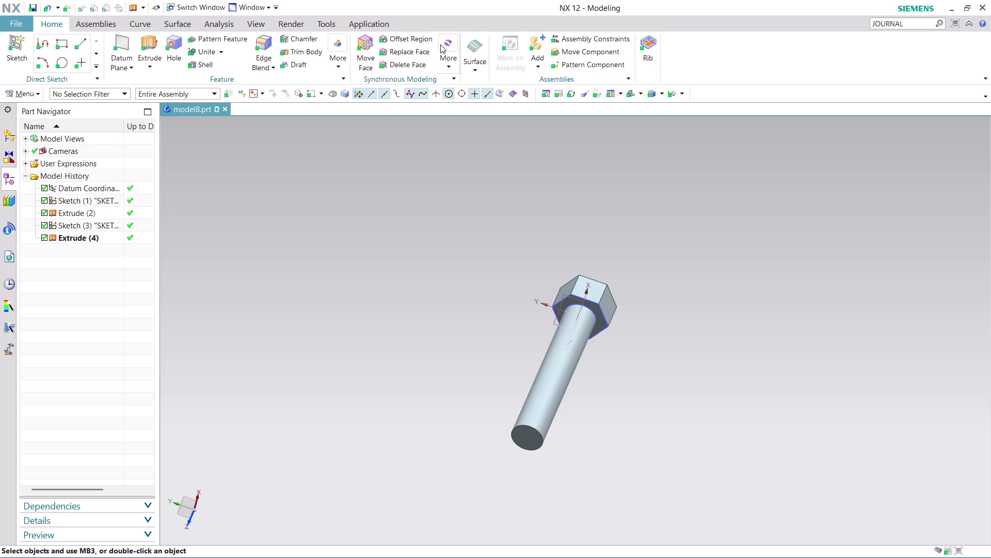
click(14, 23)
Create drawing model8_dwg1 from the A3 - Size template, skipping the title block.
click(36, 39)
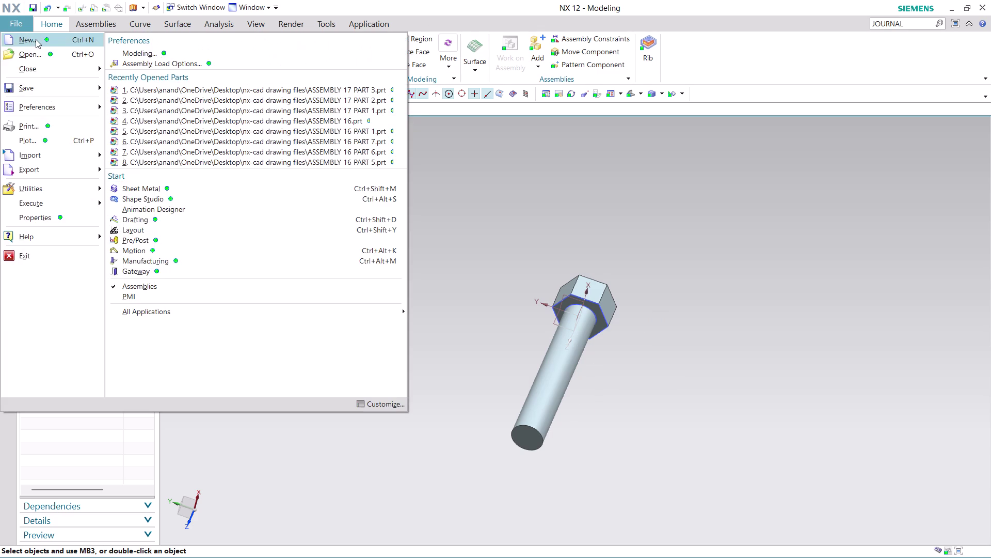
click(337, 265)
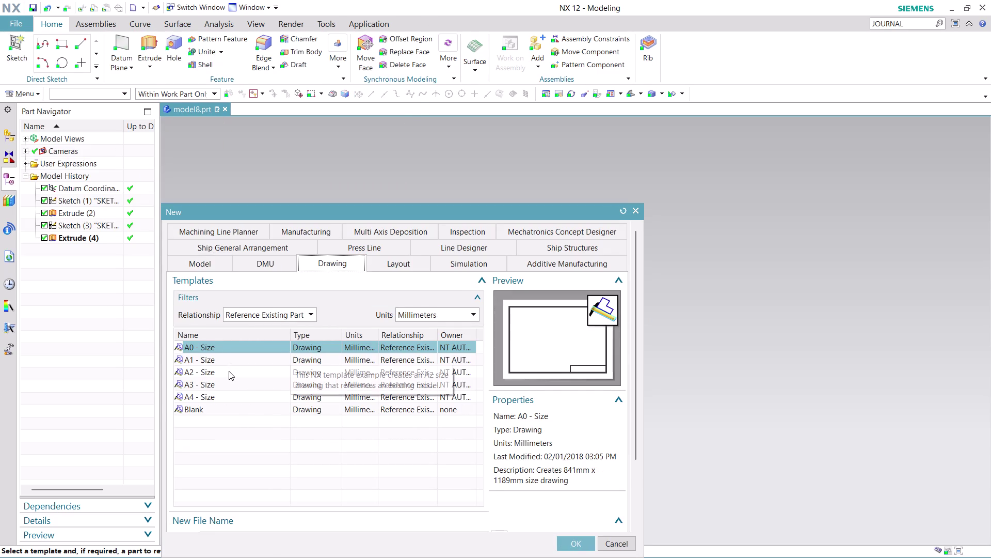
click(229, 371)
click(229, 390)
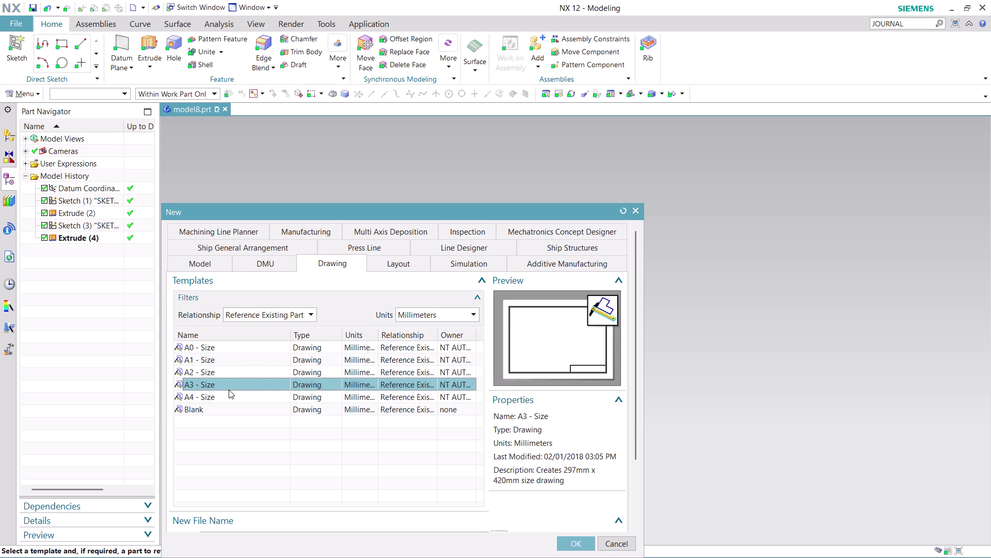
click(575, 543)
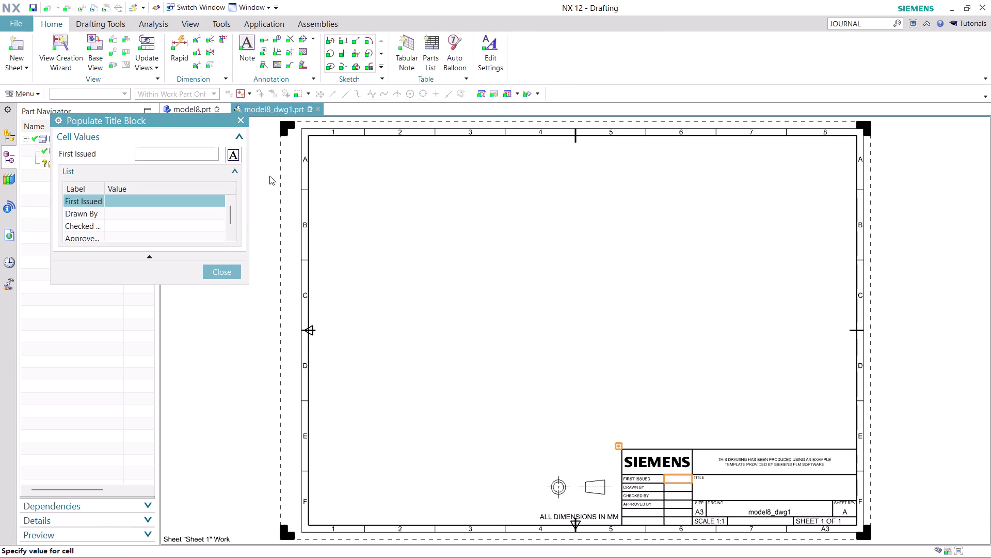
click(231, 274)
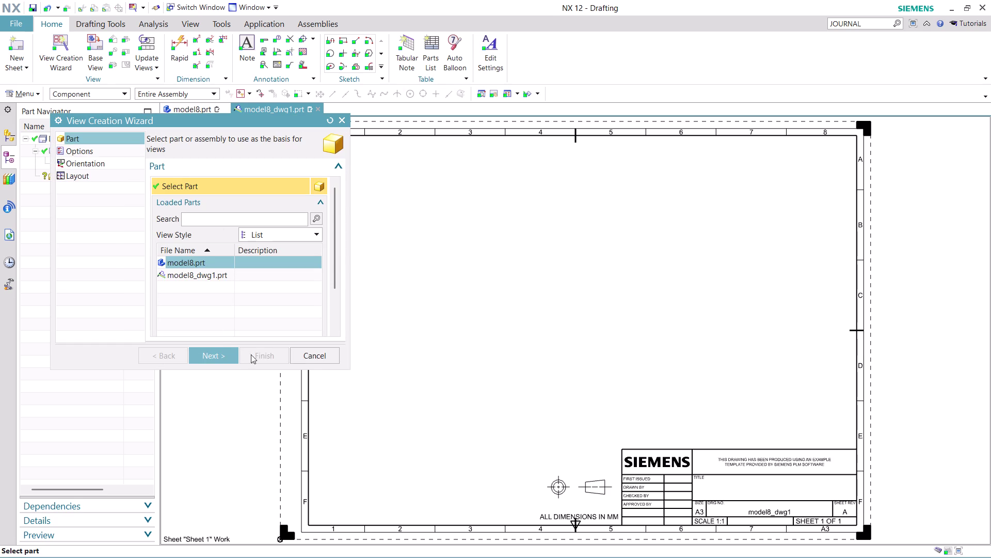
Place a 5:1 isometric base view of the bolt on the sheet's right side.
click(308, 359)
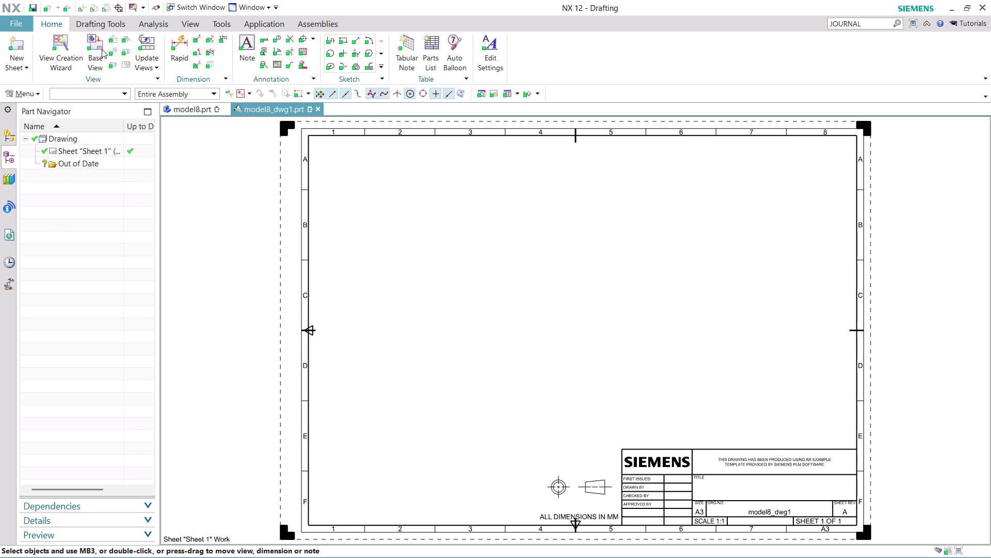
click(100, 48)
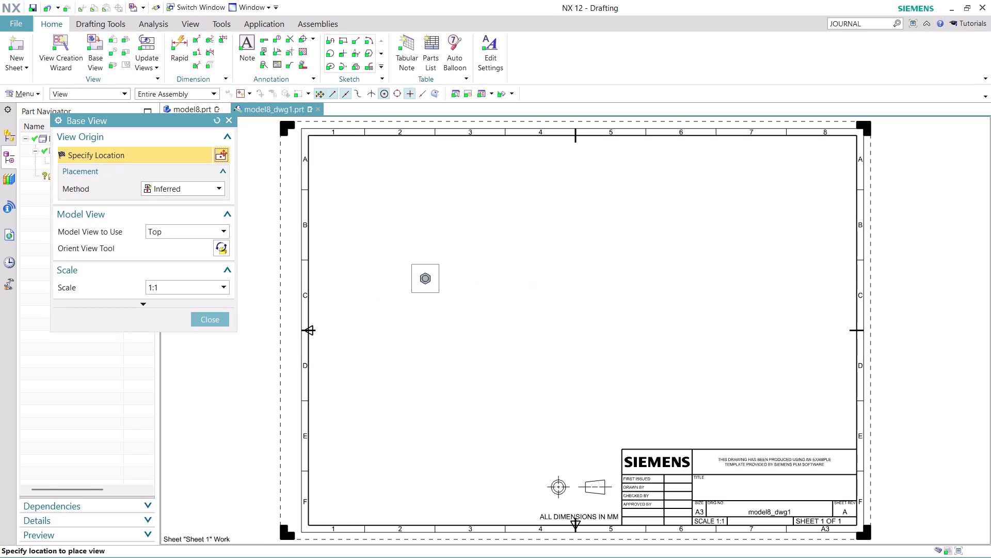
click(228, 228)
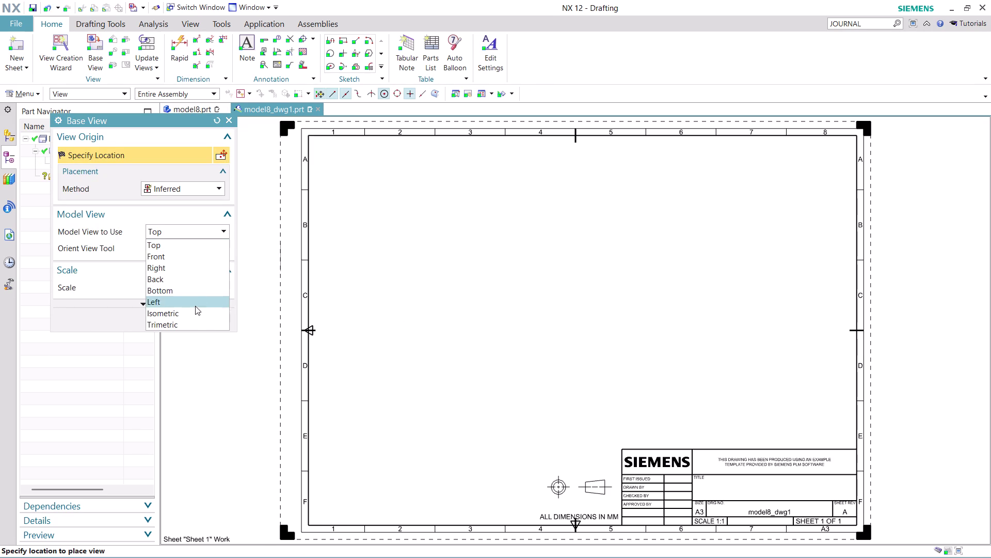
click(193, 314)
click(209, 291)
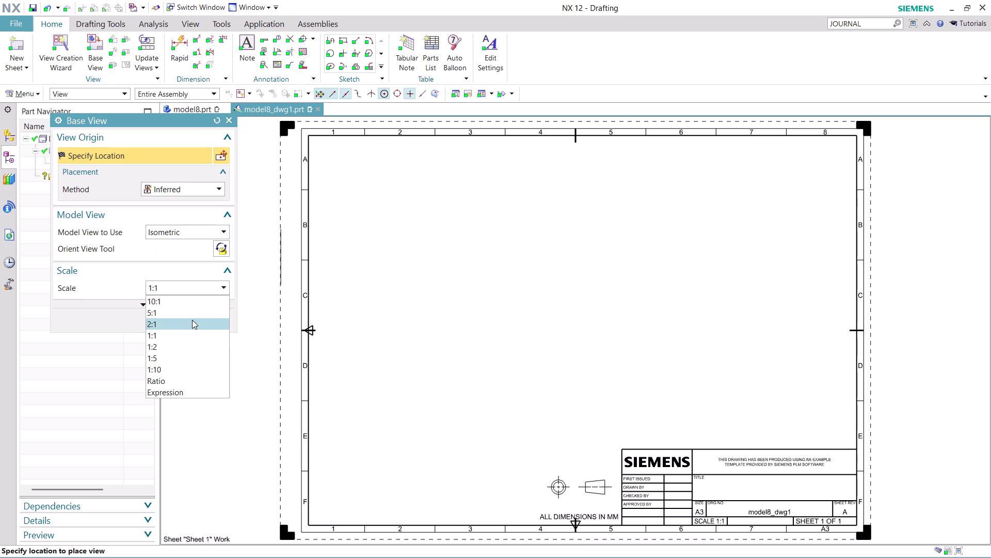
click(192, 320)
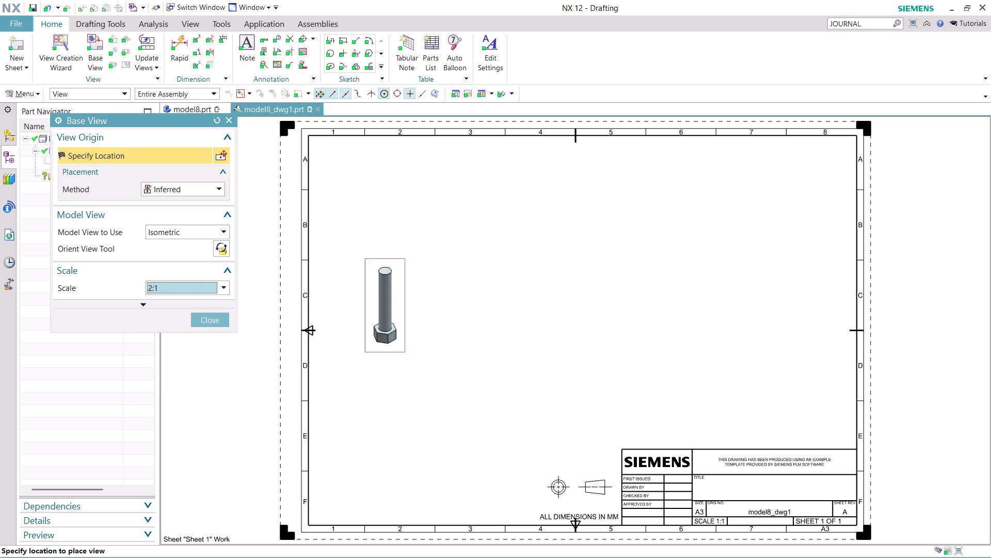
click(222, 288)
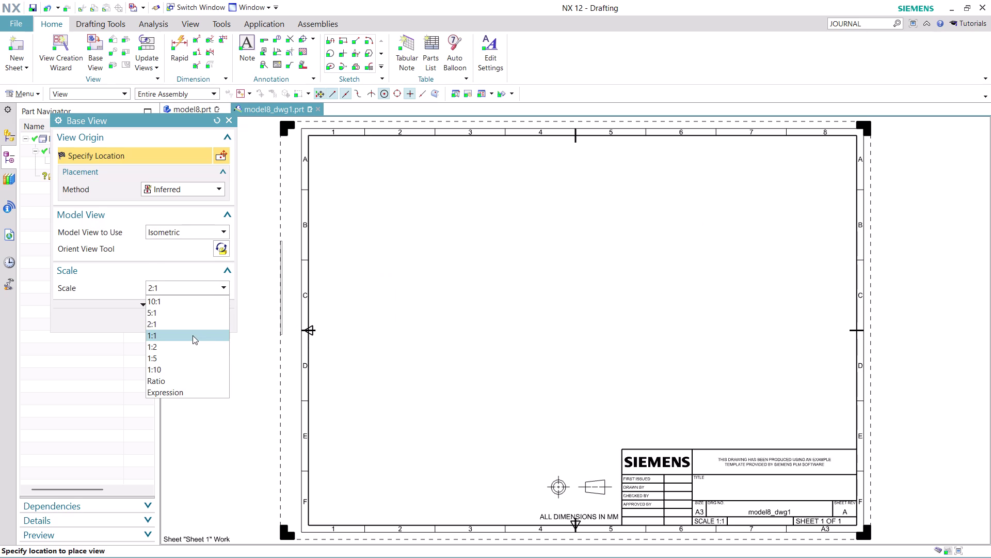
click(199, 316)
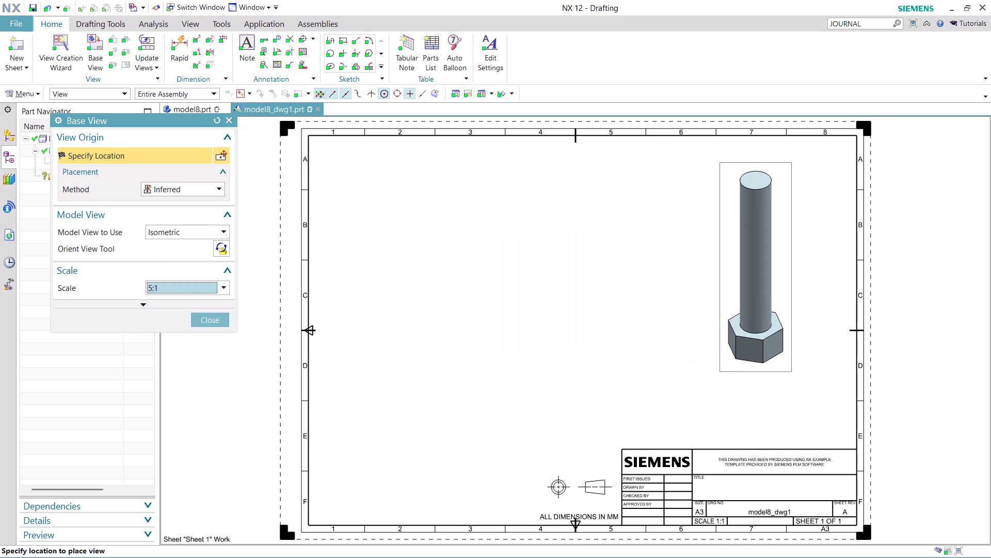
click(781, 271)
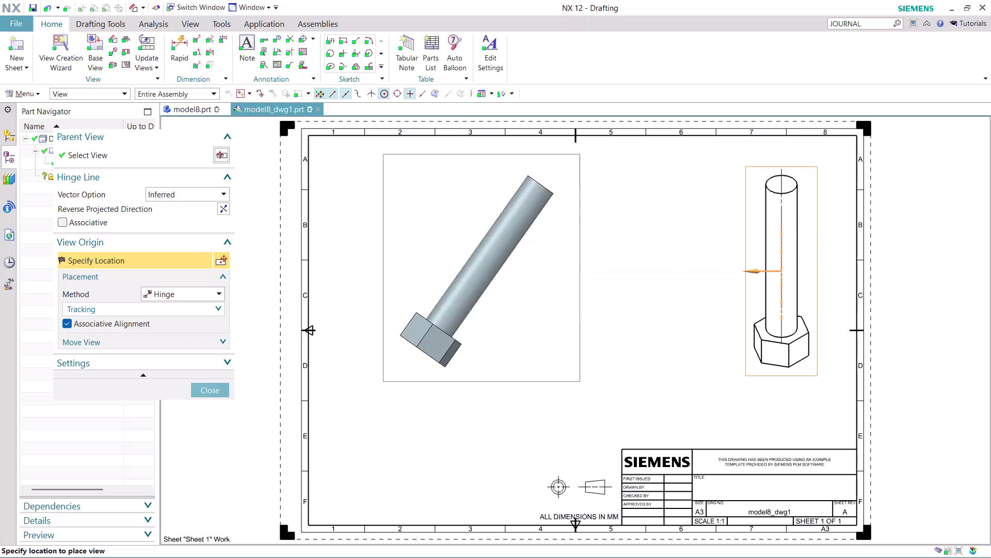
click(218, 388)
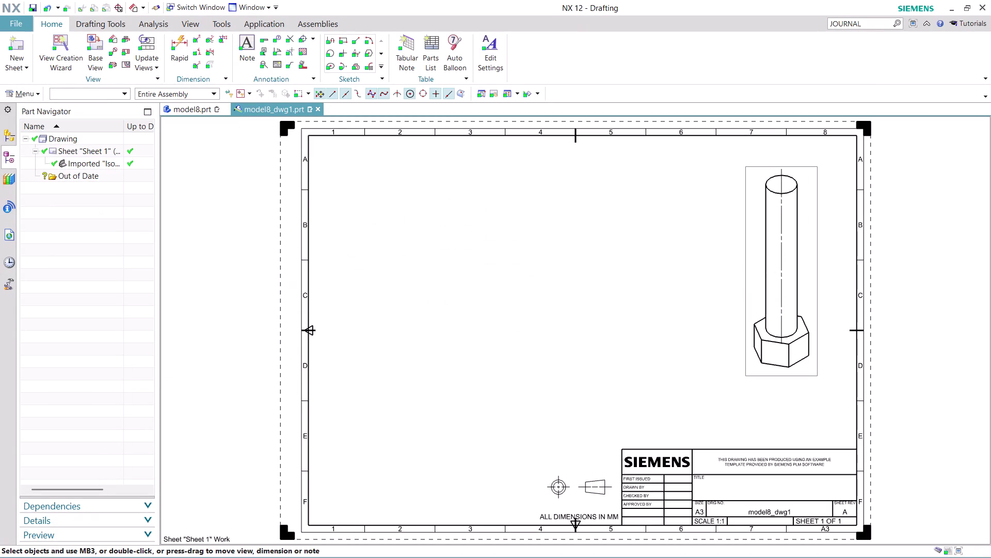
click(96, 60)
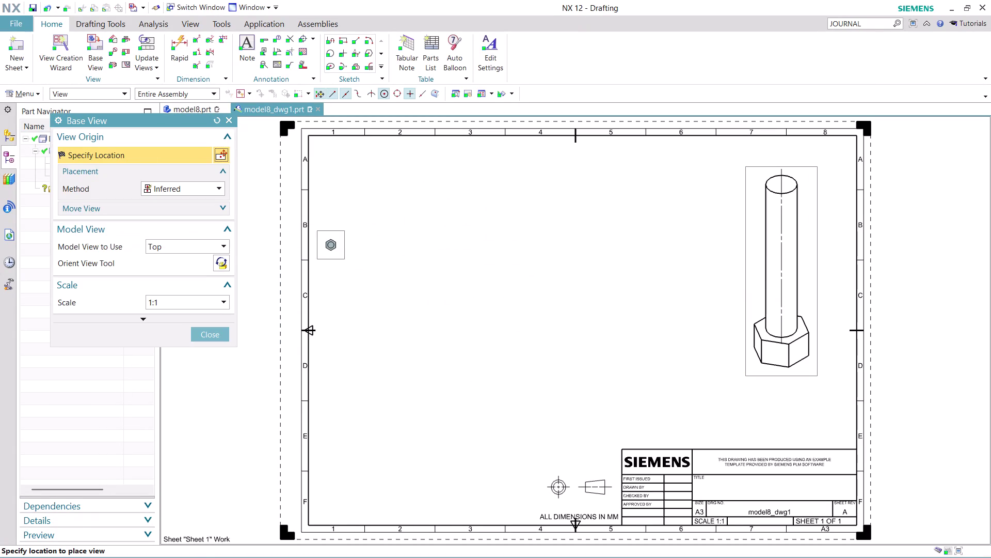
click(214, 245)
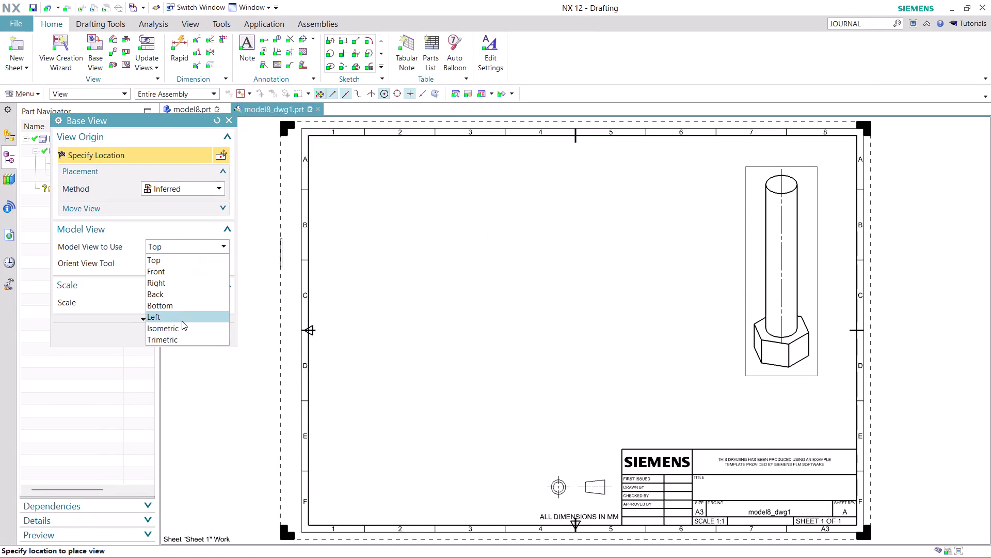
click(182, 320)
scroll(up, 3)
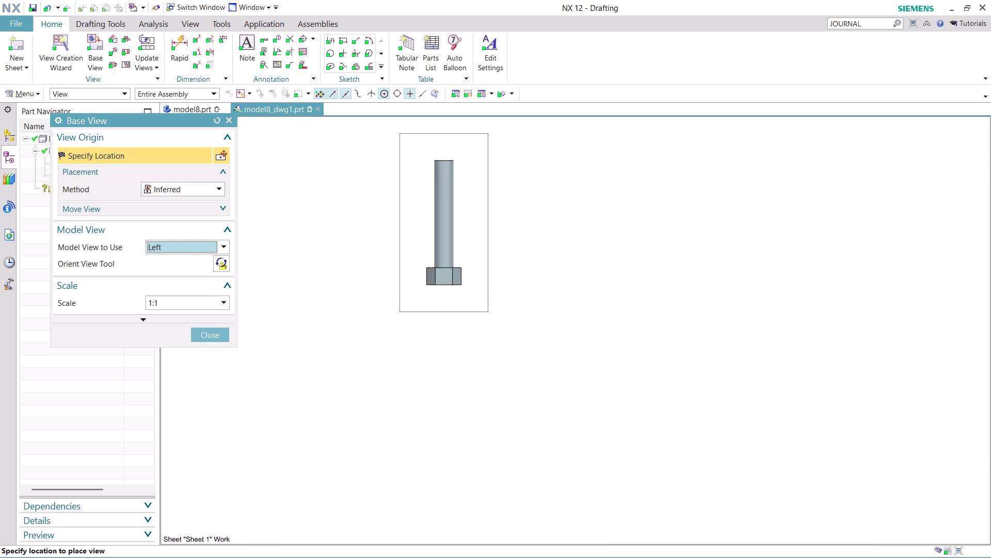
scroll(down, 3)
click(222, 298)
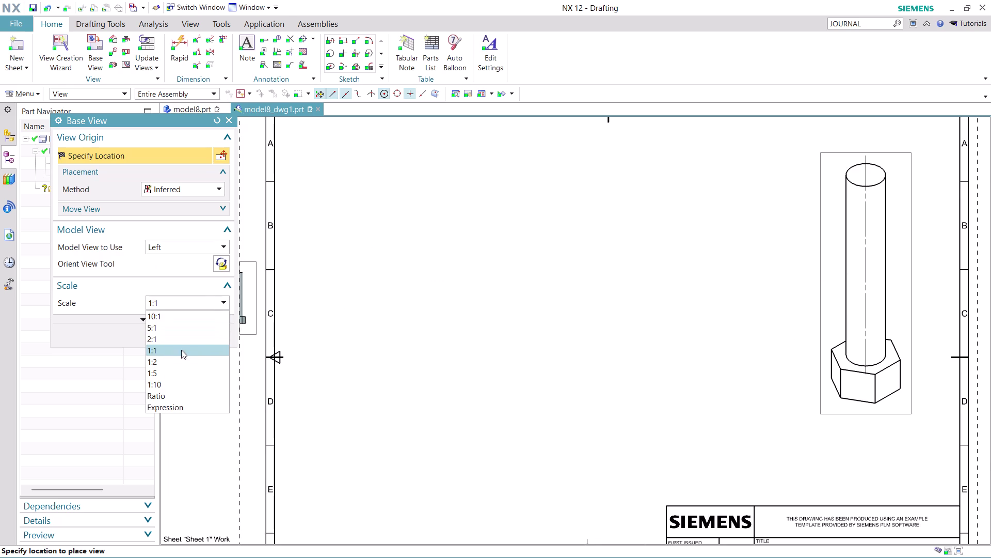
click(187, 333)
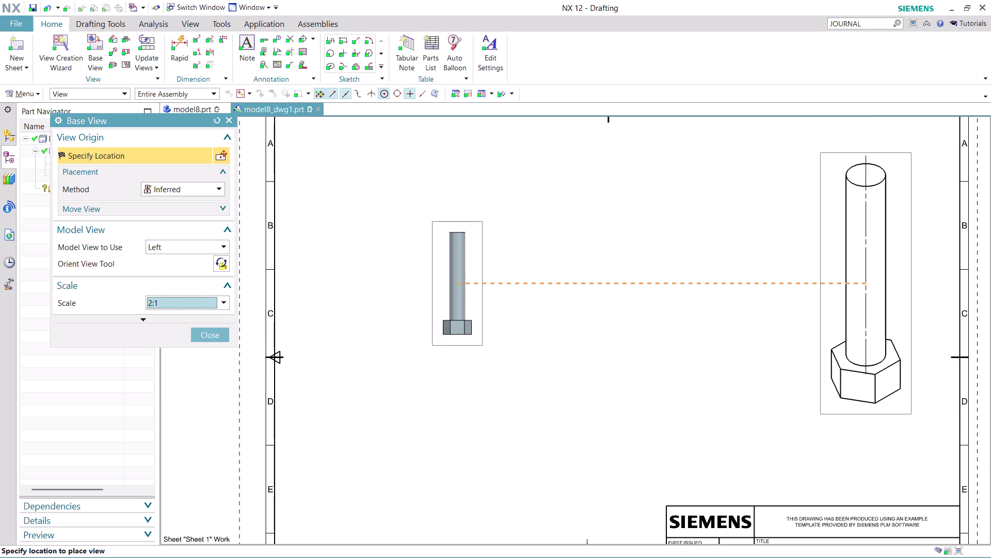
click(458, 290)
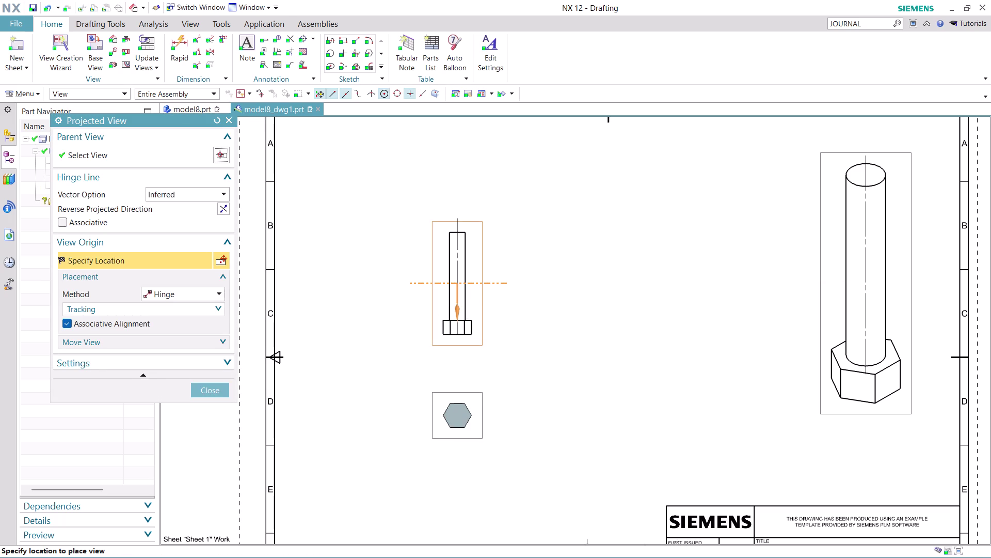
click(460, 422)
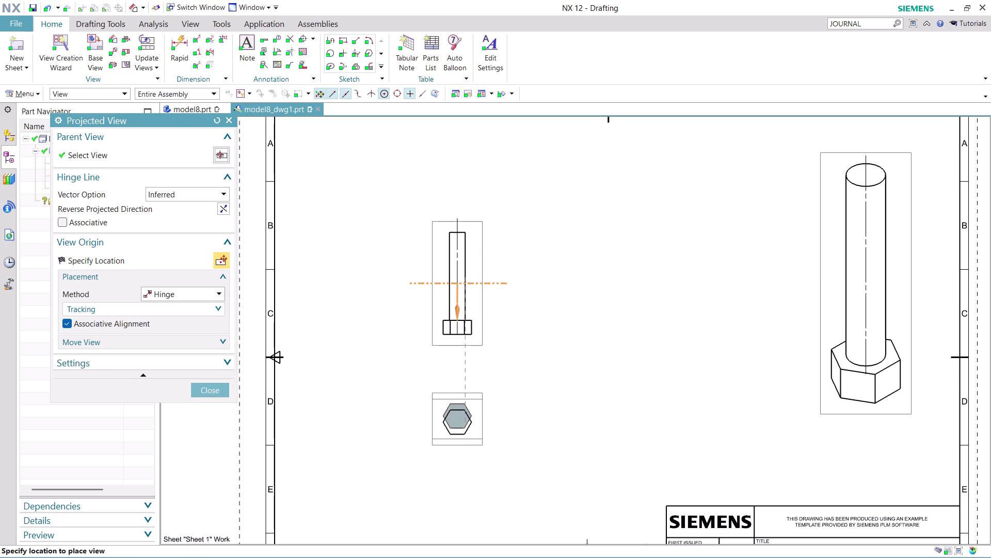
click(212, 392)
scroll(down, 3)
scroll(up, 3)
scroll(up, 3)
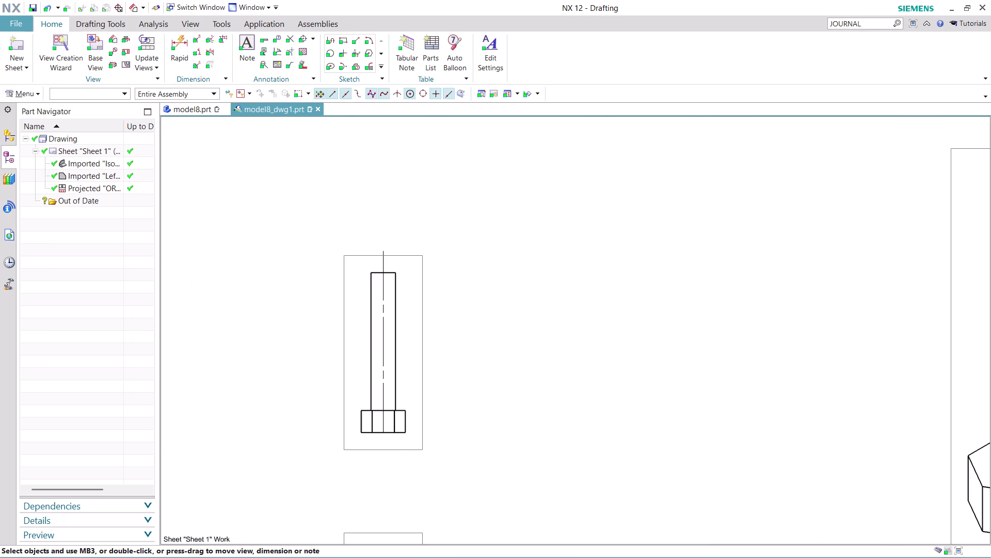
scroll(up, 3)
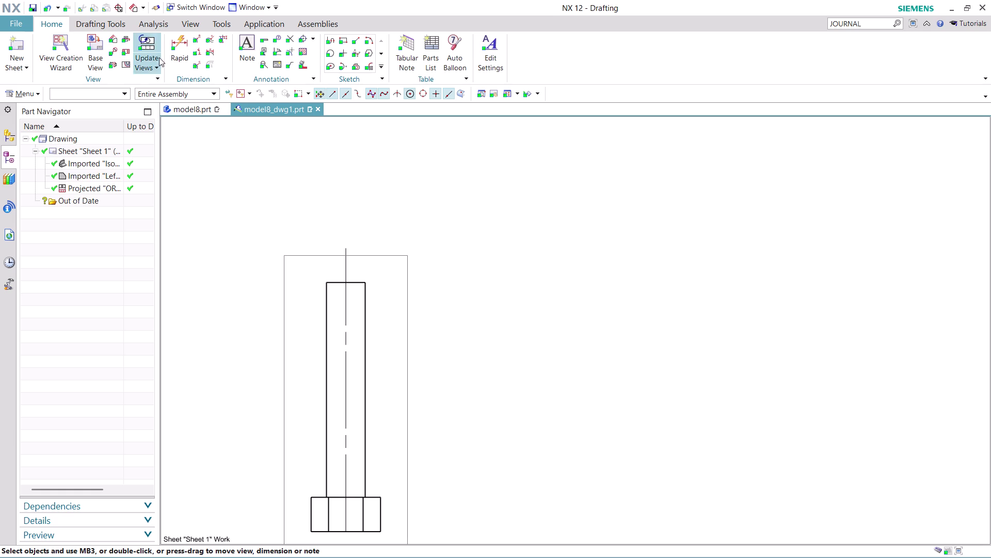
Add the 4 mm head thickness dimension beside the bolt head.
click(181, 41)
scroll(down, 3)
scroll(up, 3)
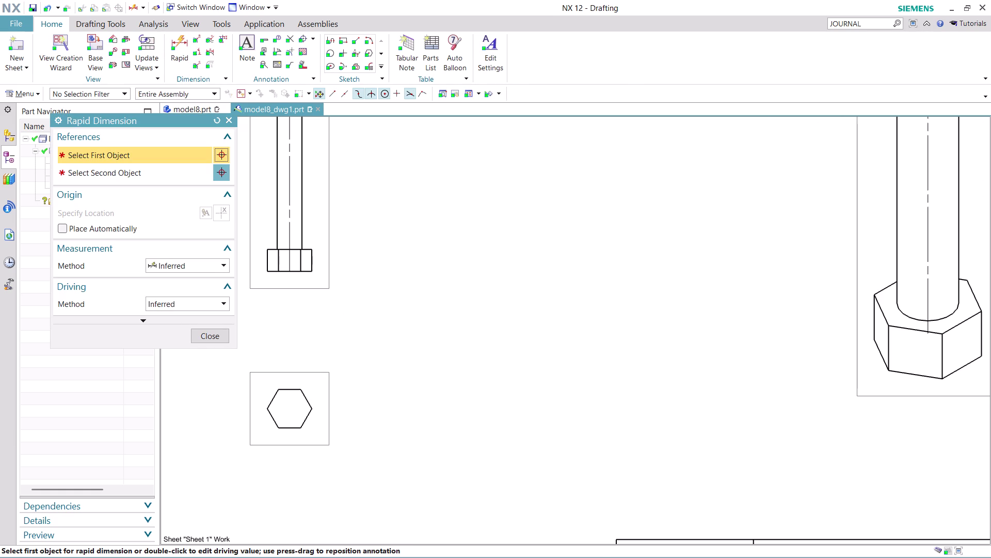
click(312, 249)
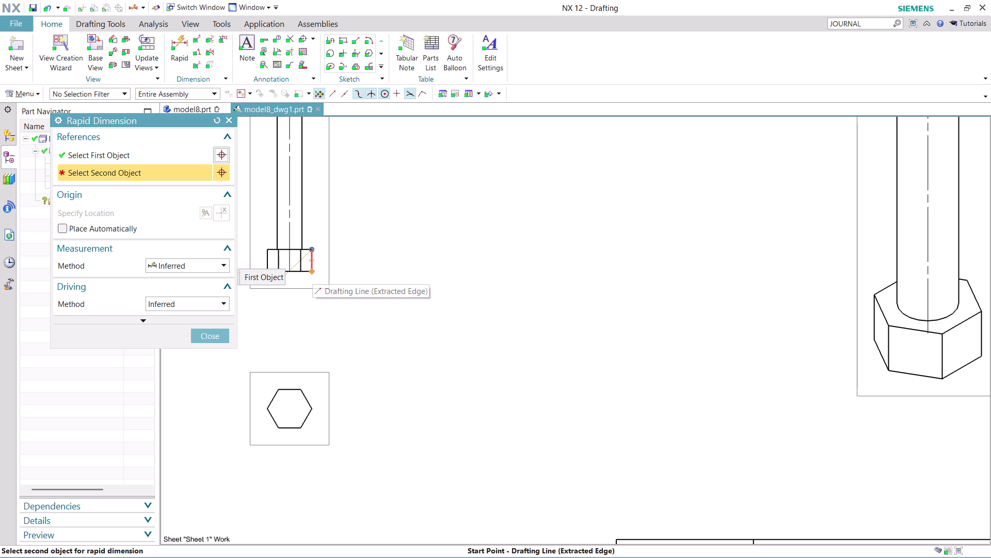
scroll(up, 3)
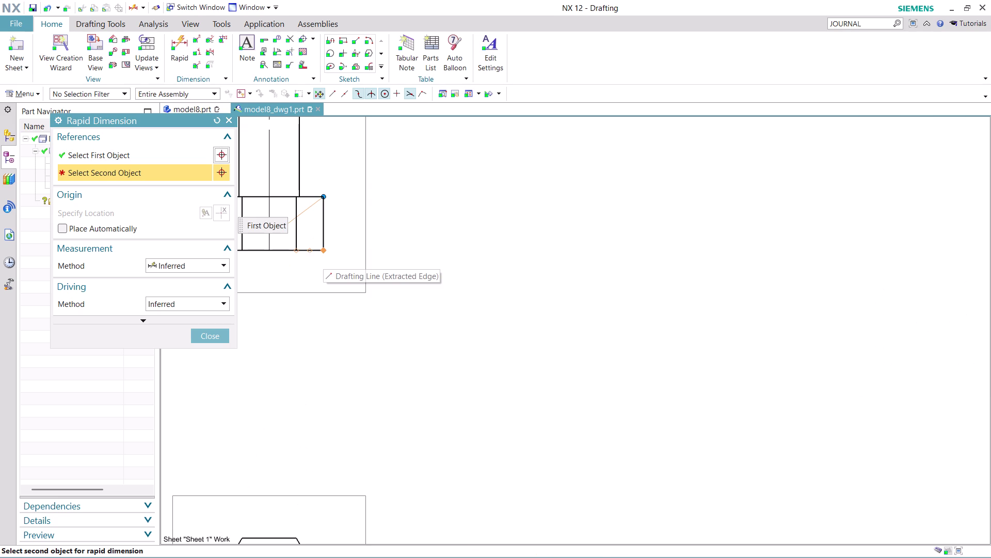
click(325, 250)
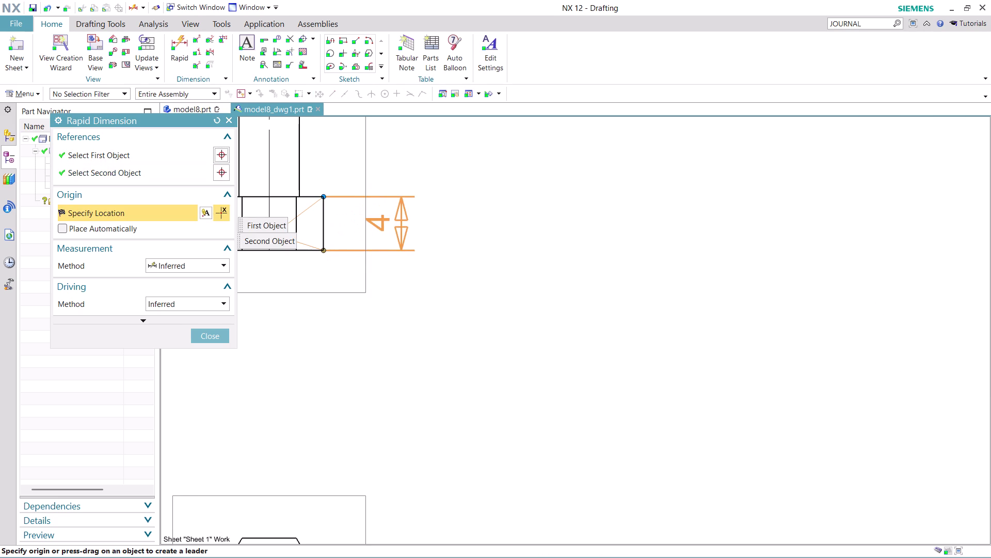
click(378, 219)
scroll(down, 3)
scroll(up, 3)
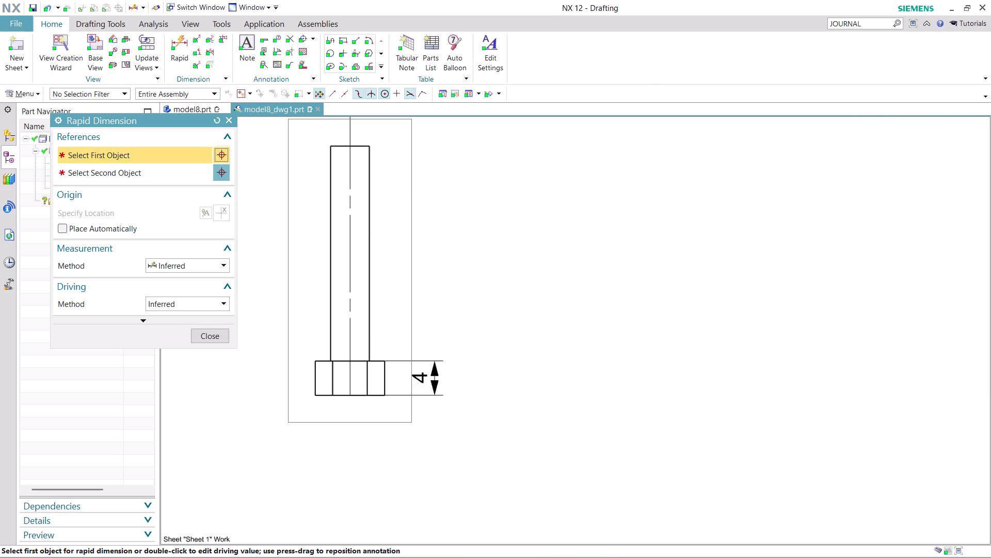
scroll(up, 3)
Add the 25 mm shank length dimension beside the shank.
click(393, 150)
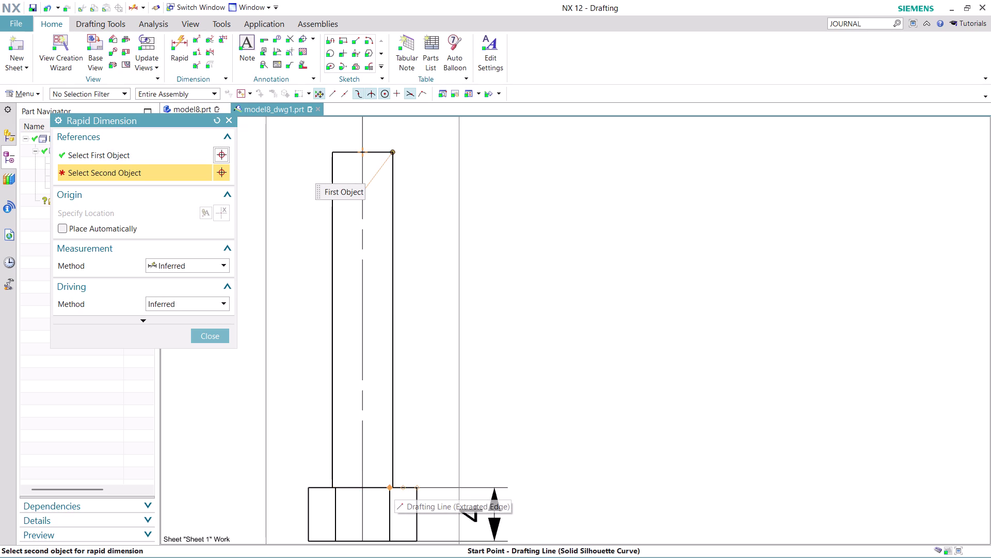
scroll(up, 3)
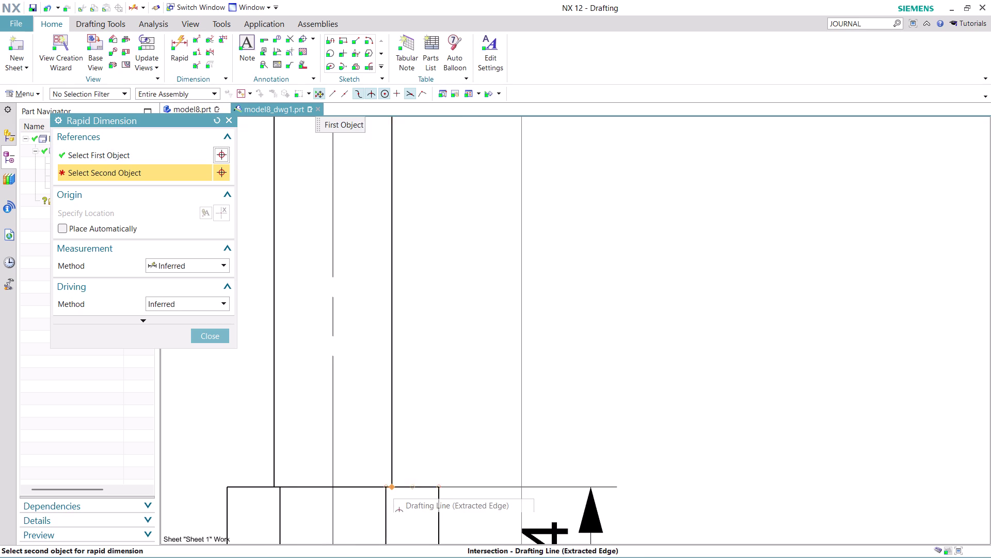
click(394, 485)
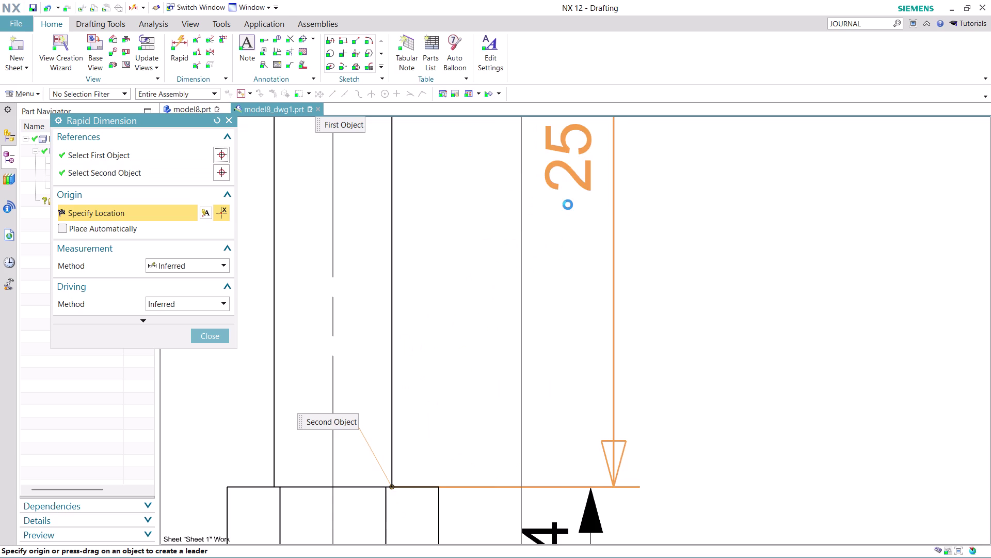
scroll(down, 3)
scroll(down, 3)
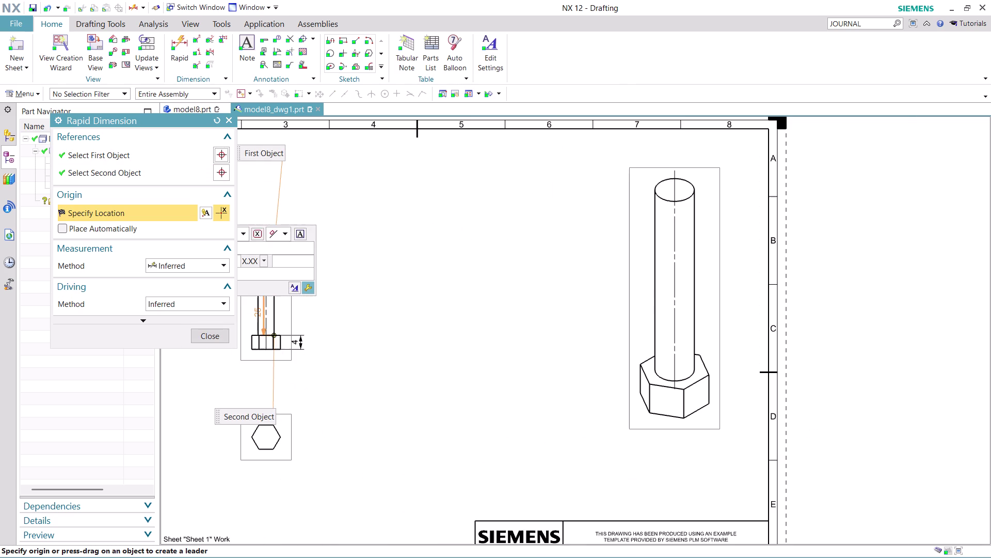
scroll(down, 3)
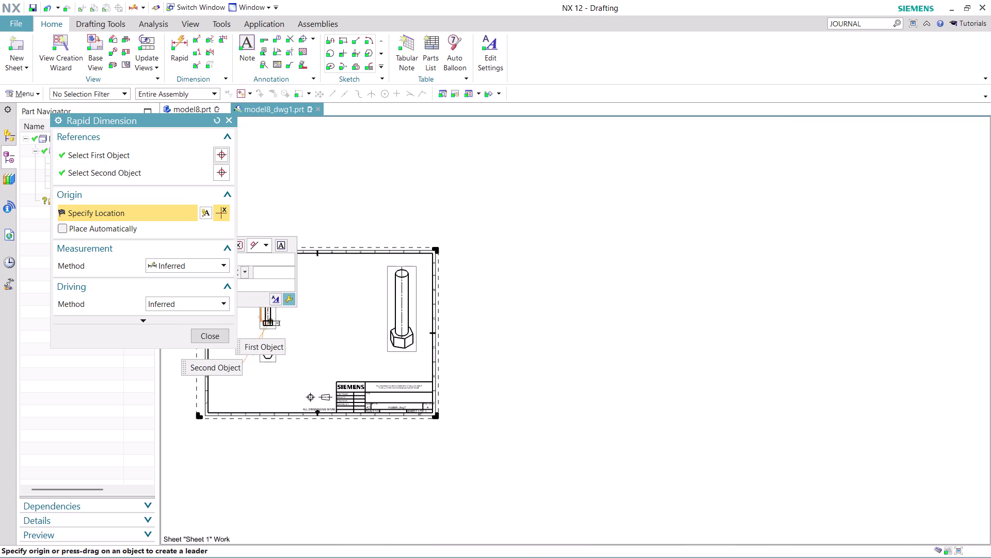
scroll(up, 3)
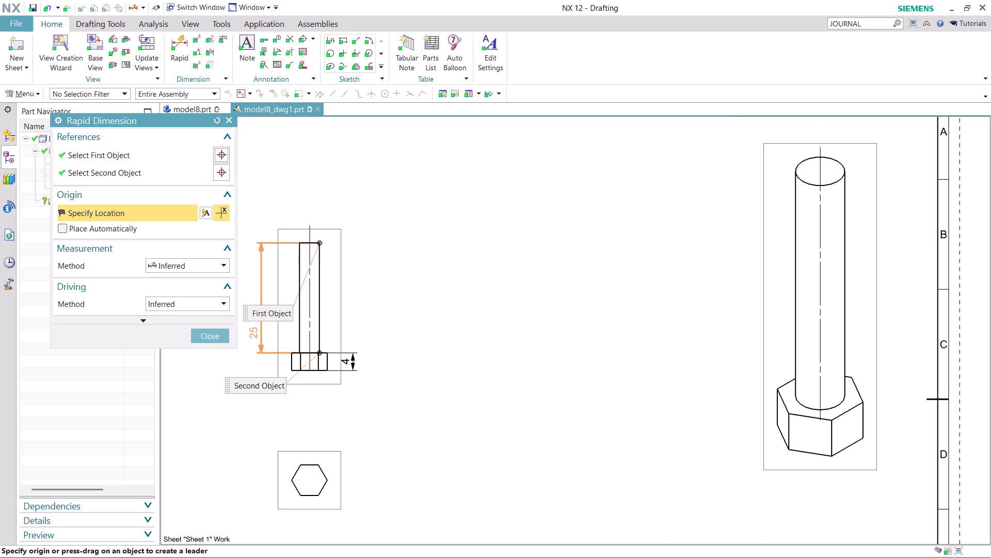
click(251, 289)
scroll(down, 3)
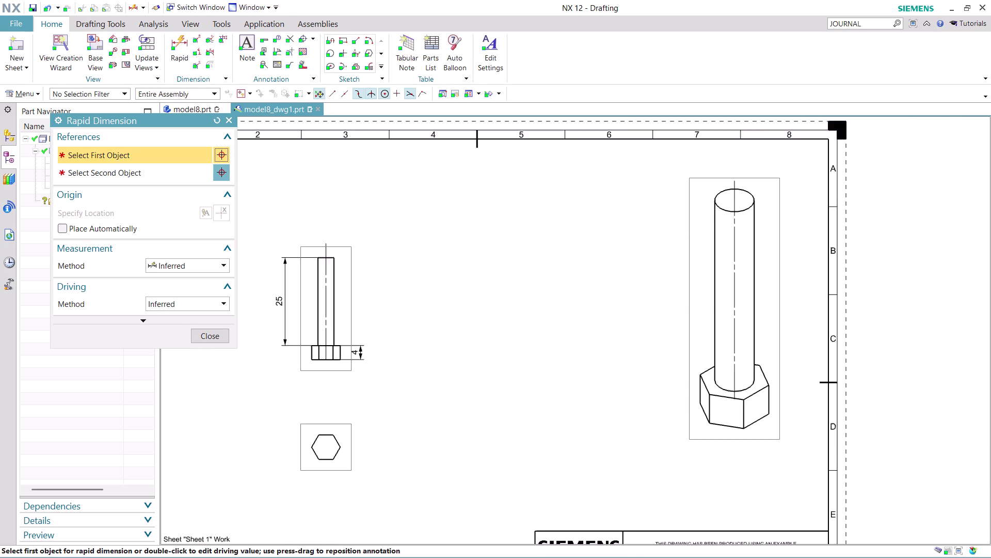
scroll(down, 3)
scroll(up, 3)
scroll(up, 3)
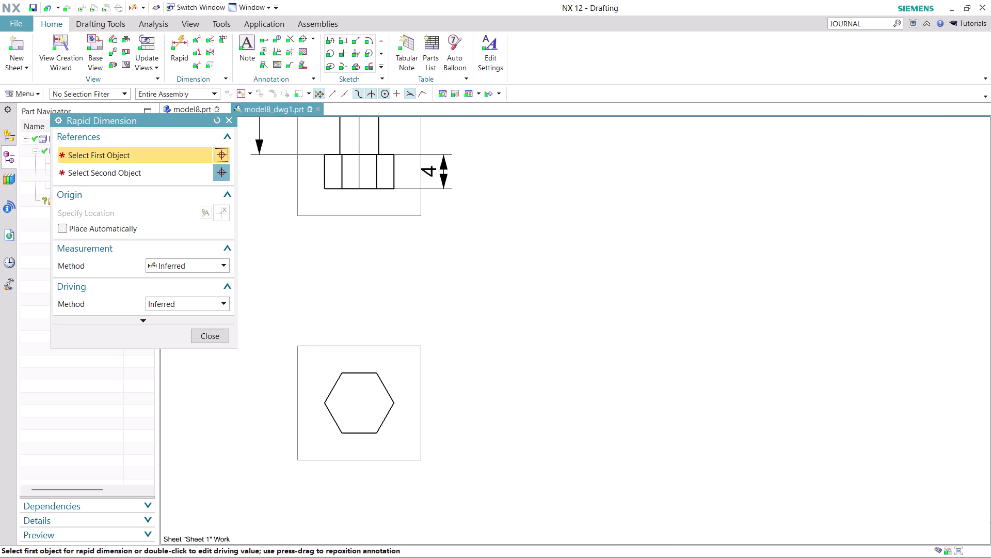
scroll(up, 3)
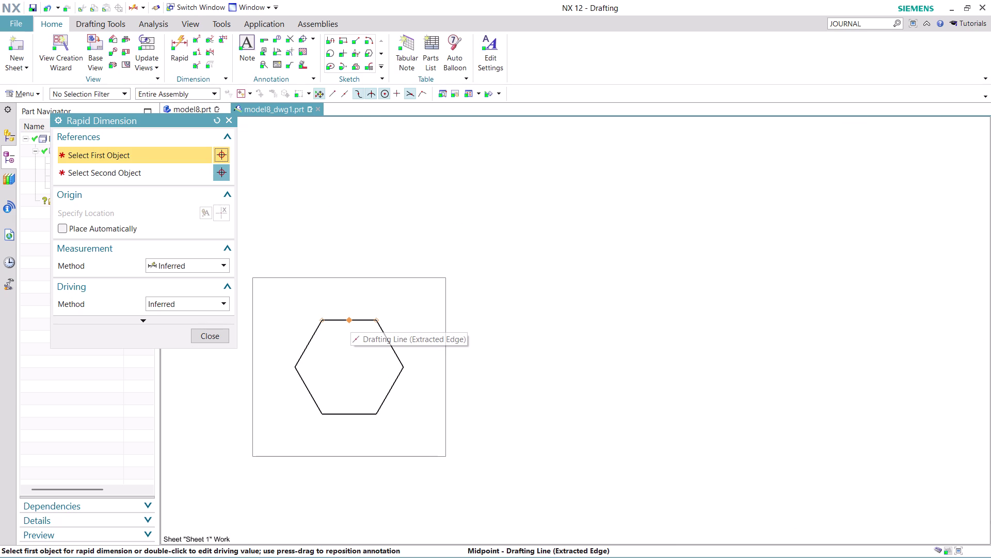
Add the 7 mm across-flats dimension to the hexagon end view.
click(376, 320)
click(374, 414)
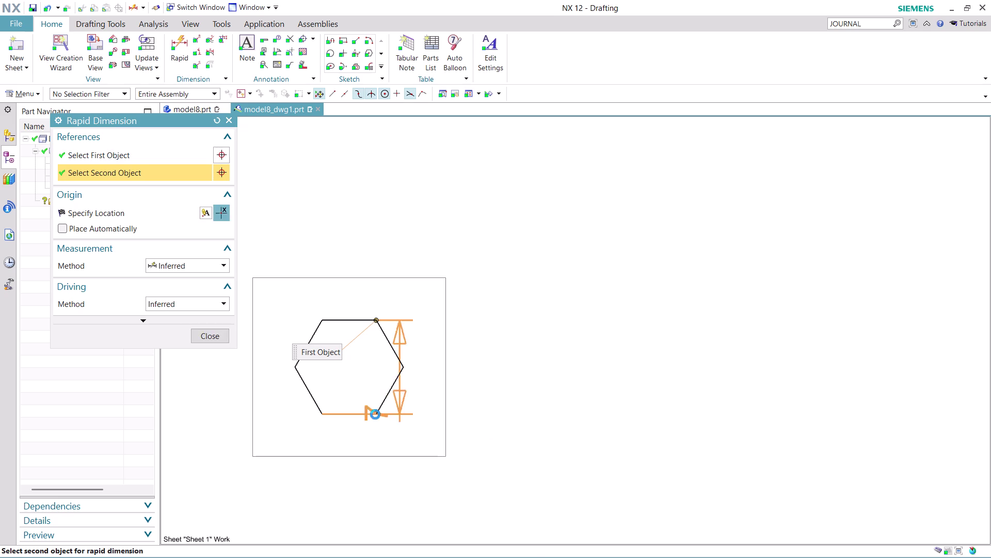
click(488, 379)
scroll(down, 3)
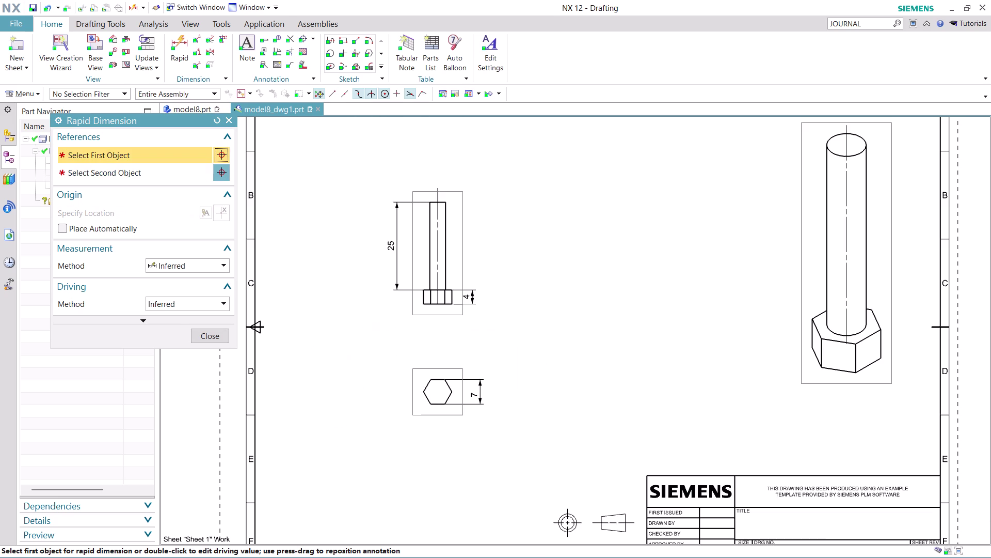
click(214, 341)
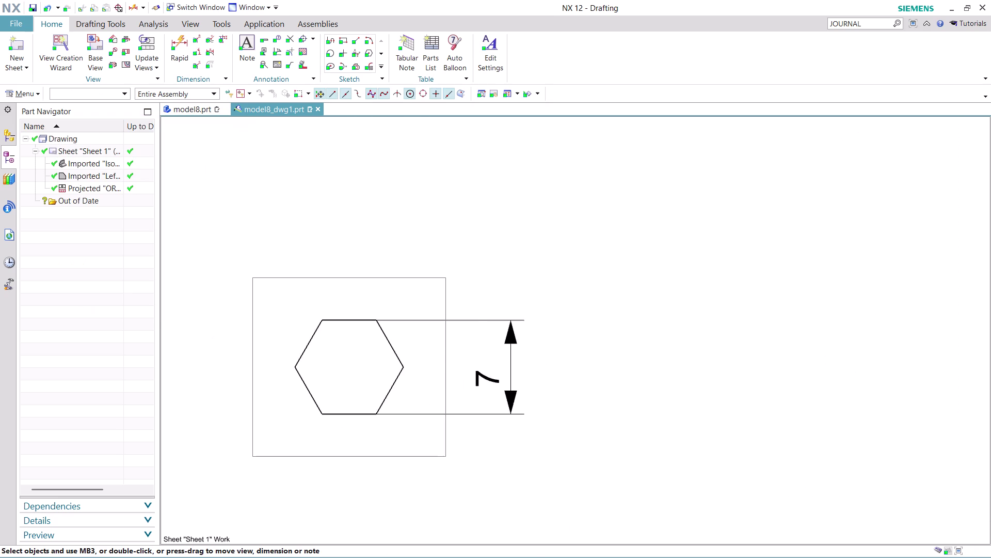
scroll(down, 3)
scroll(down, 3)
scroll(up, 3)
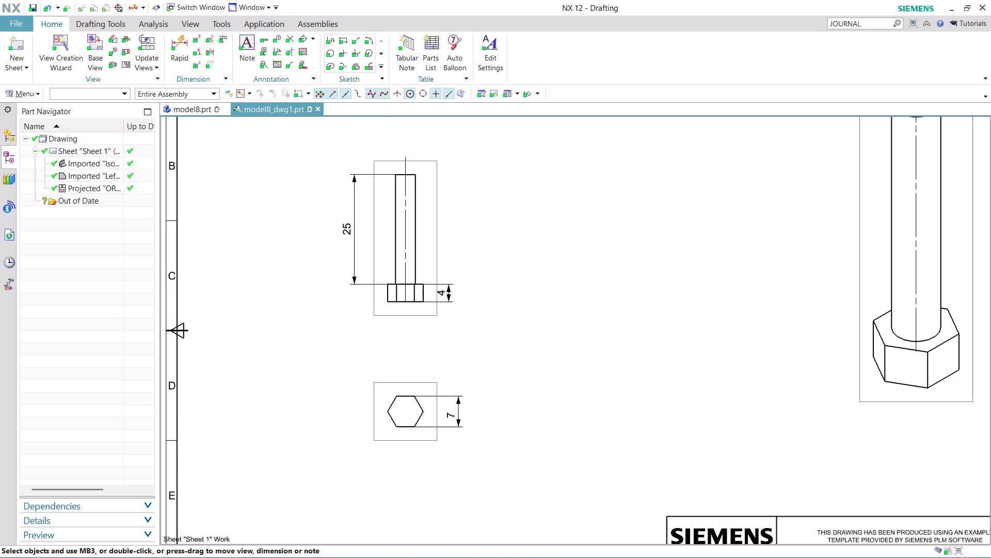
scroll(down, 3)
scroll(up, 3)
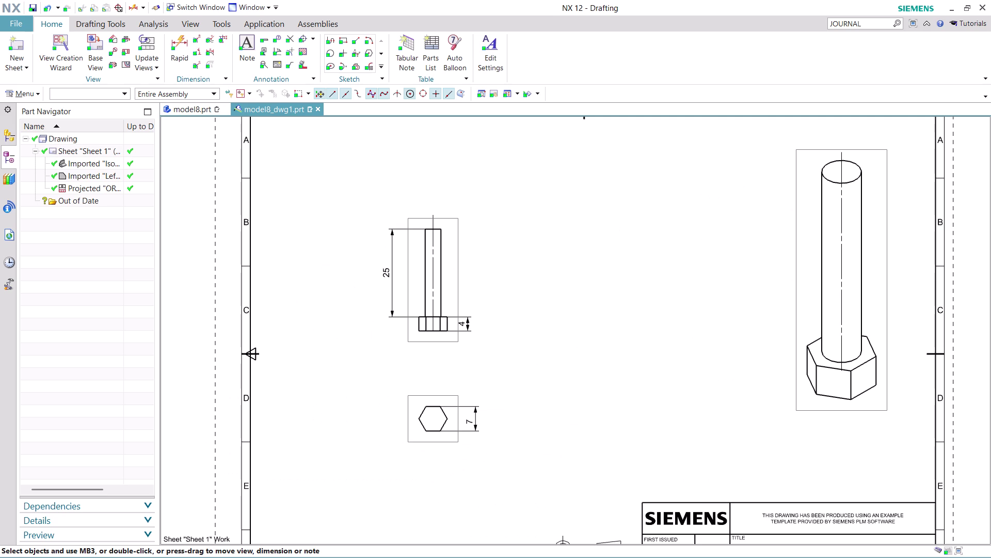
scroll(down, 3)
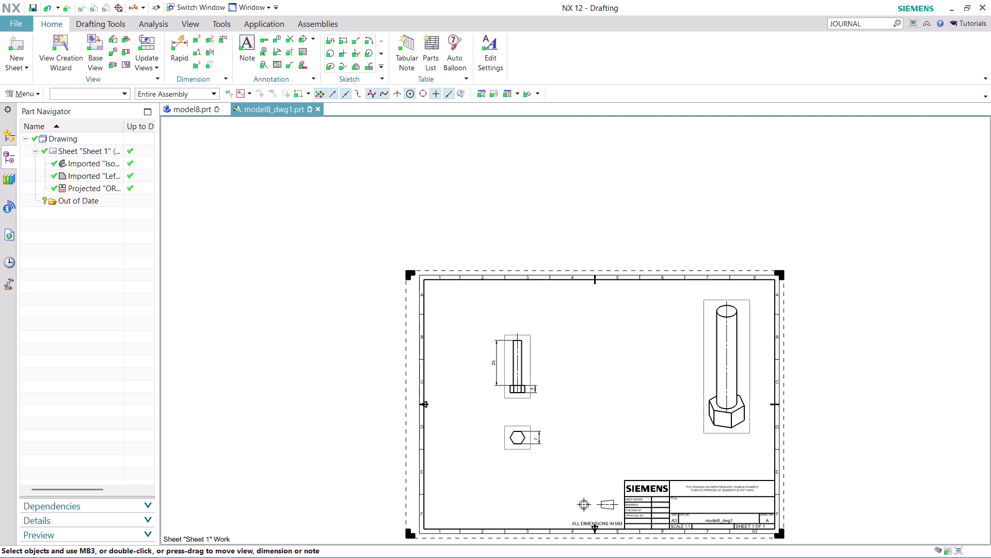
scroll(up, 3)
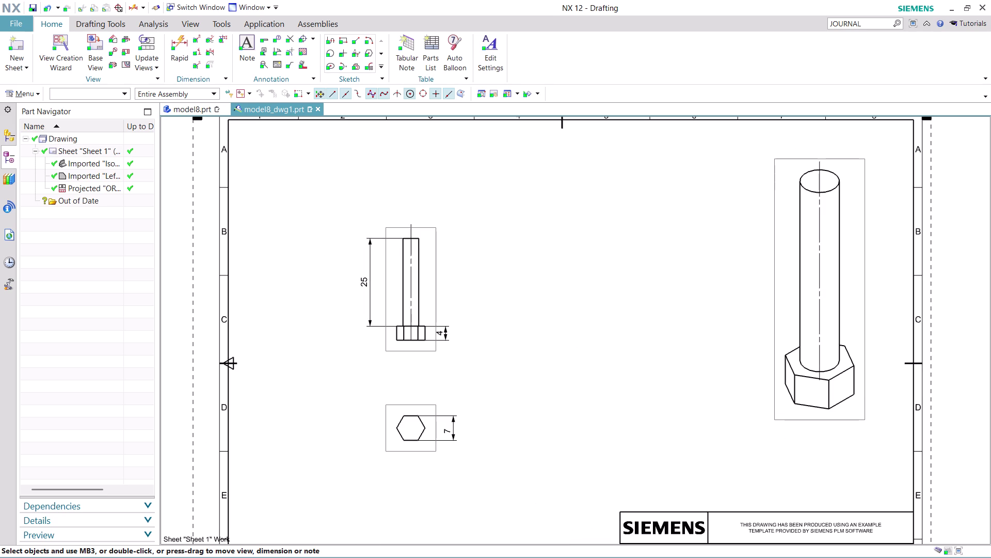
scroll(down, 3)
scroll(up, 3)
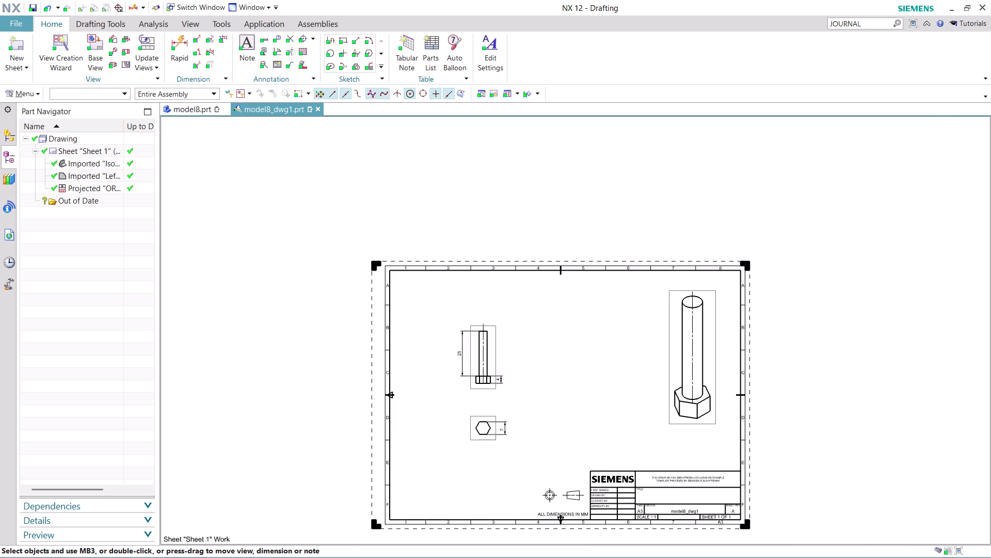
scroll(up, 3)
scroll(up, 3)
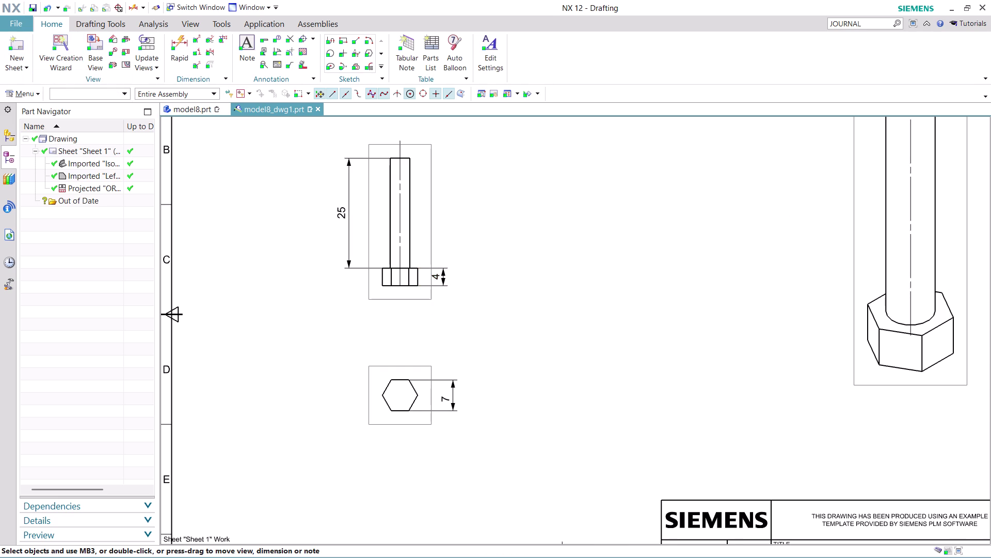
click(199, 108)
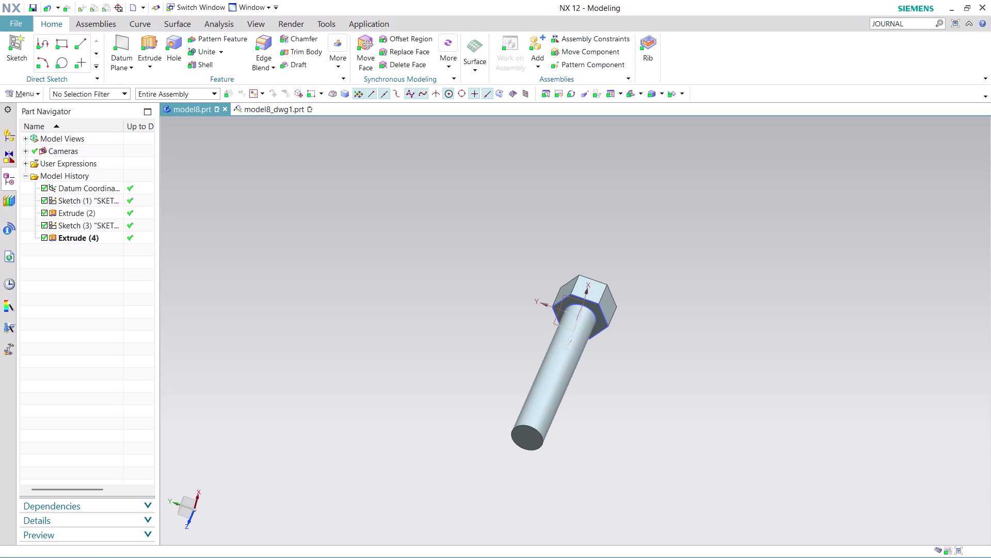
Save the bolt model as ASSEMBLY 17 PART 4, then reopen the model8_dwg1 drawing.
key(ctrl+s)
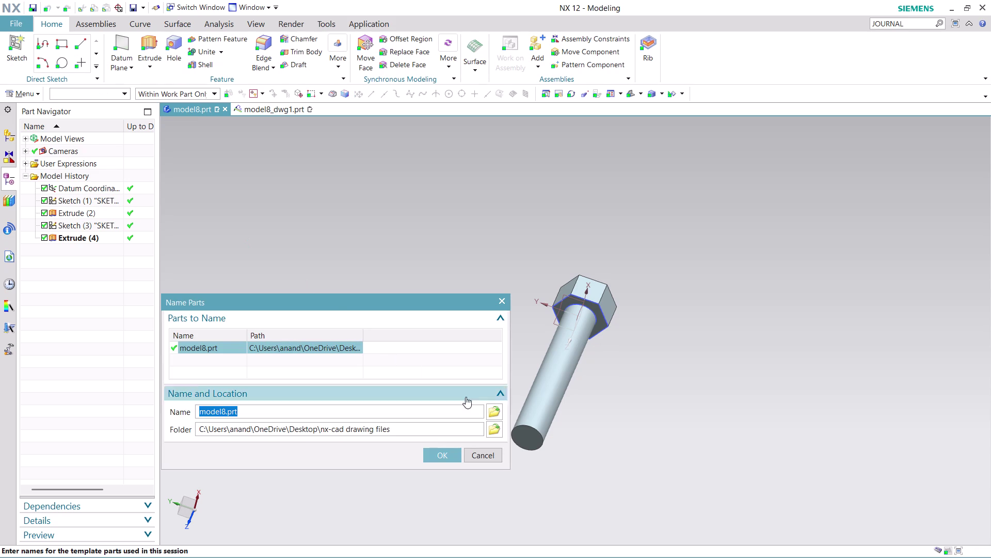
click(495, 413)
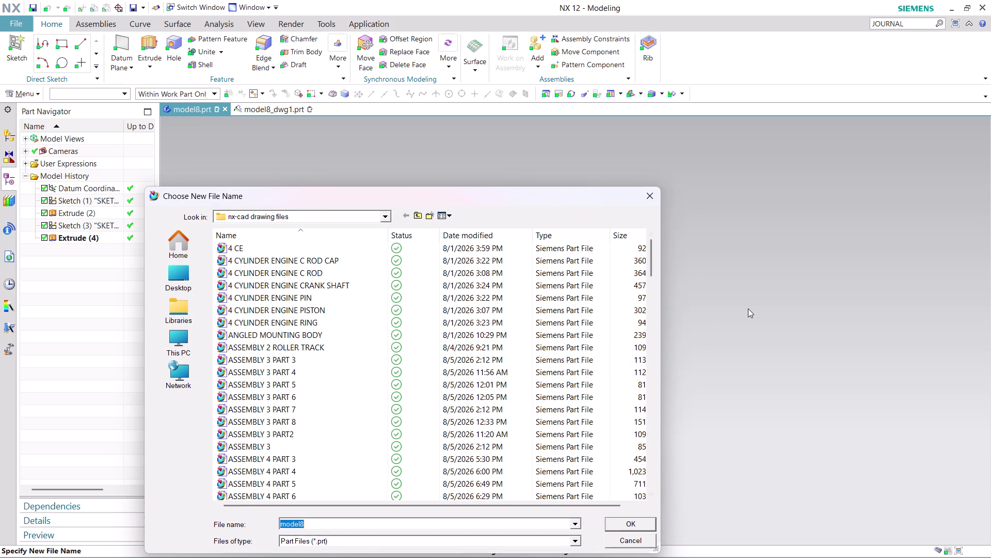
text(ASSEMB)
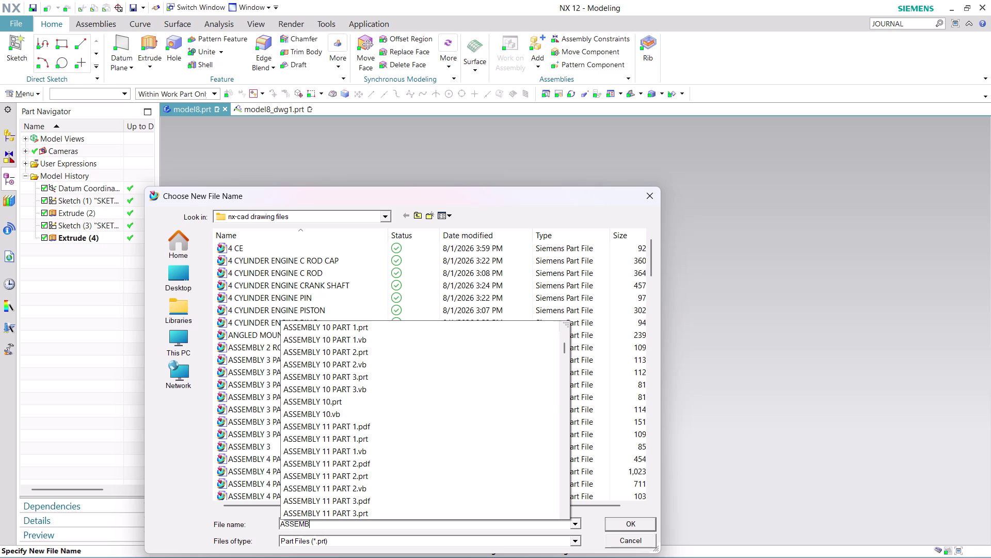
text(LY 1)
text(7)
key(space)
text(PAR)
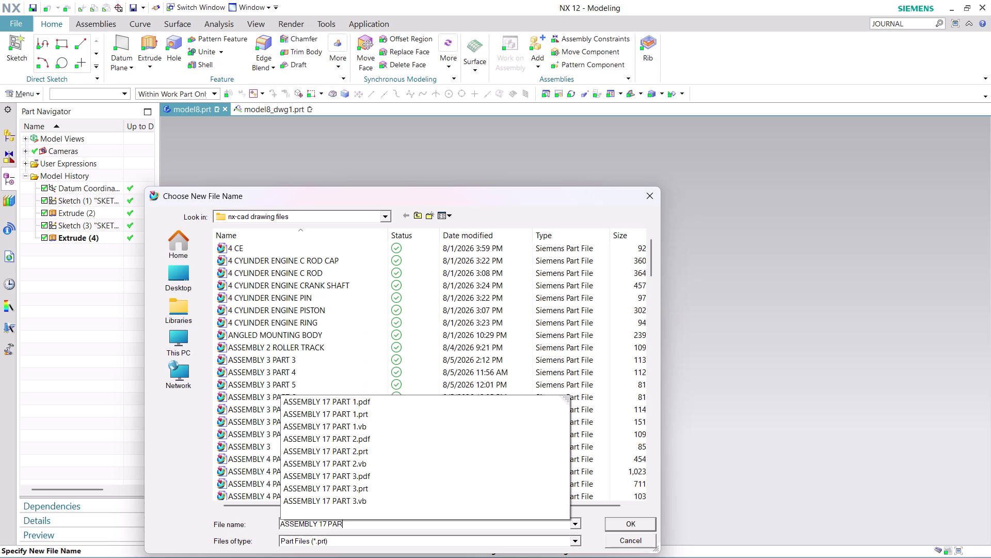
text(T)
key(space)
key(4)
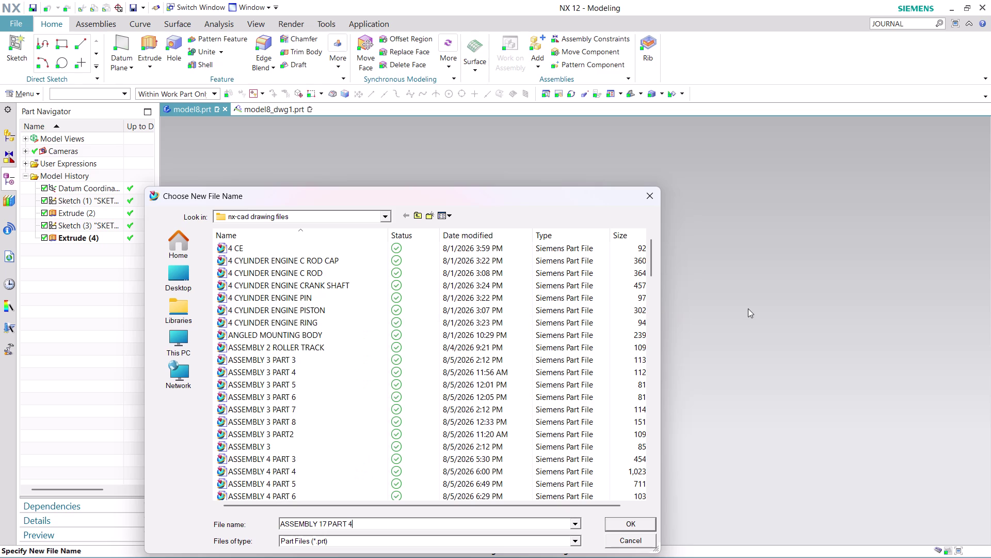
key(Return)
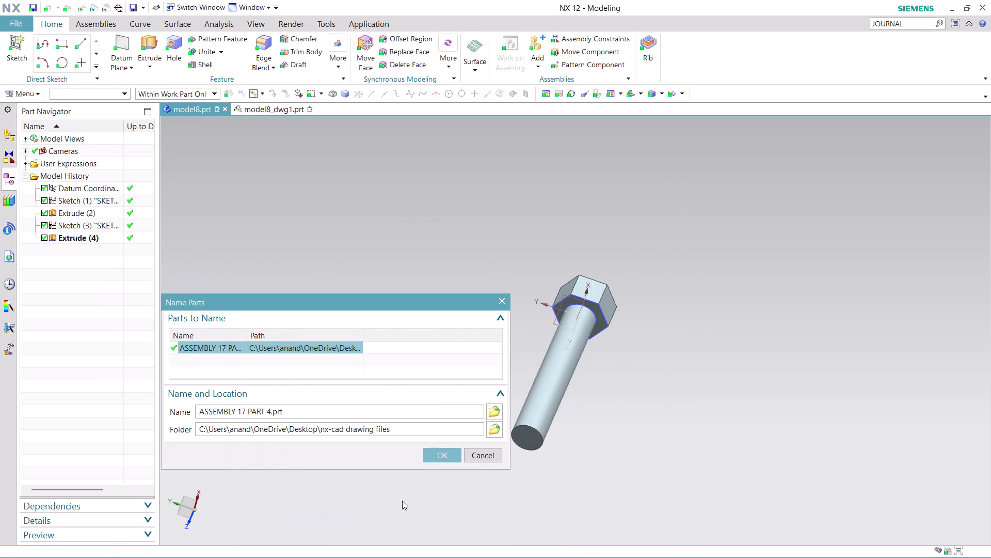
click(445, 461)
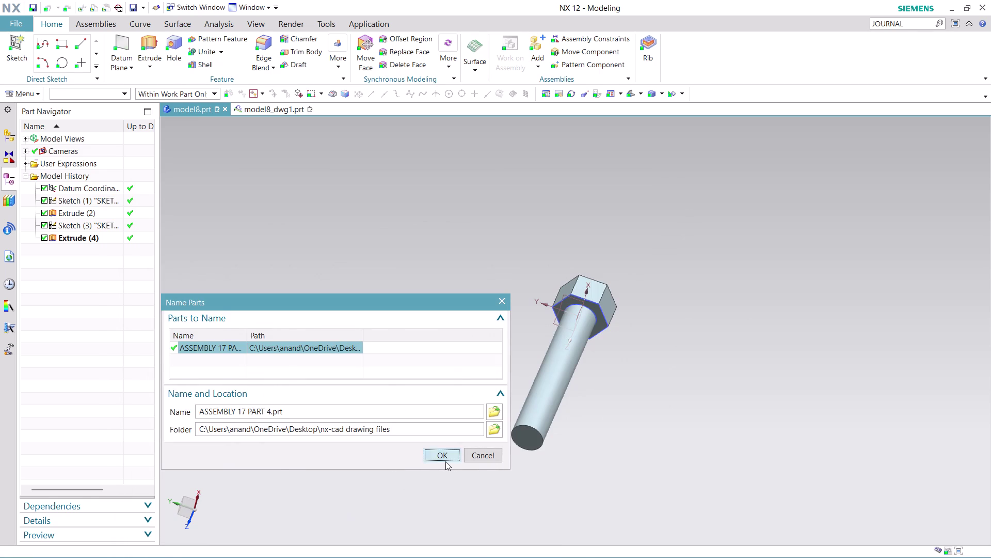
click(315, 114)
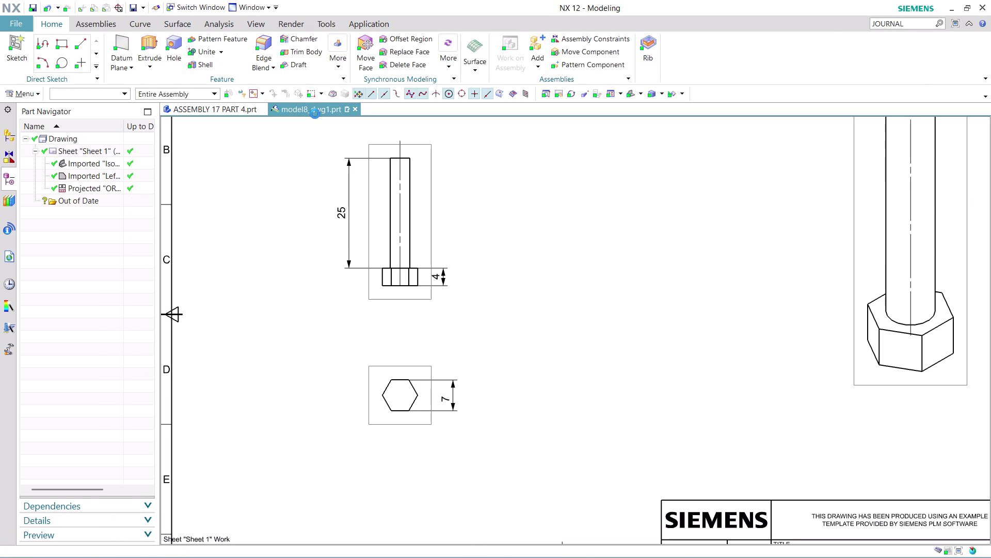
Set the isometric view's rendering style to Fully Shaded in its settings.
scroll(down, 3)
scroll(up, 3)
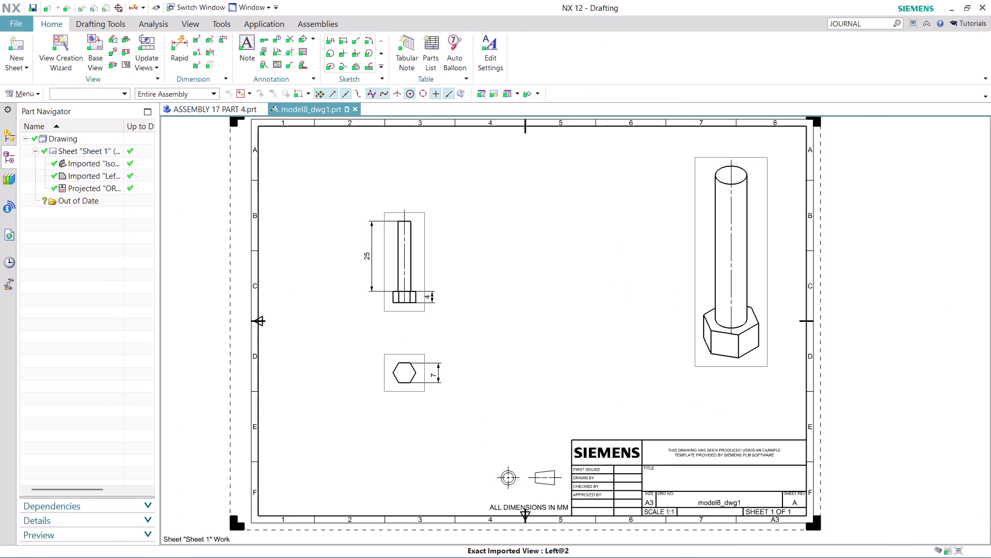
right_click(697, 361)
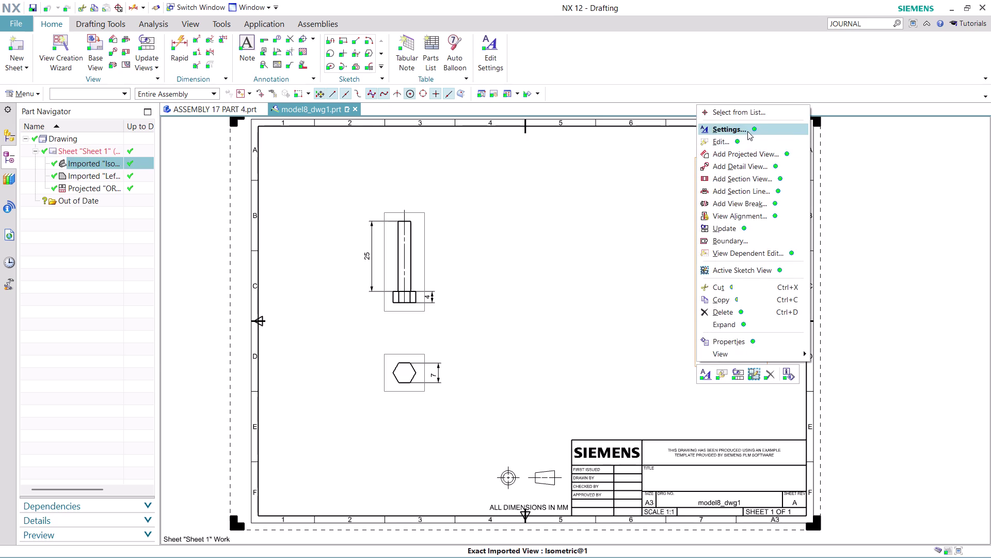
click(747, 131)
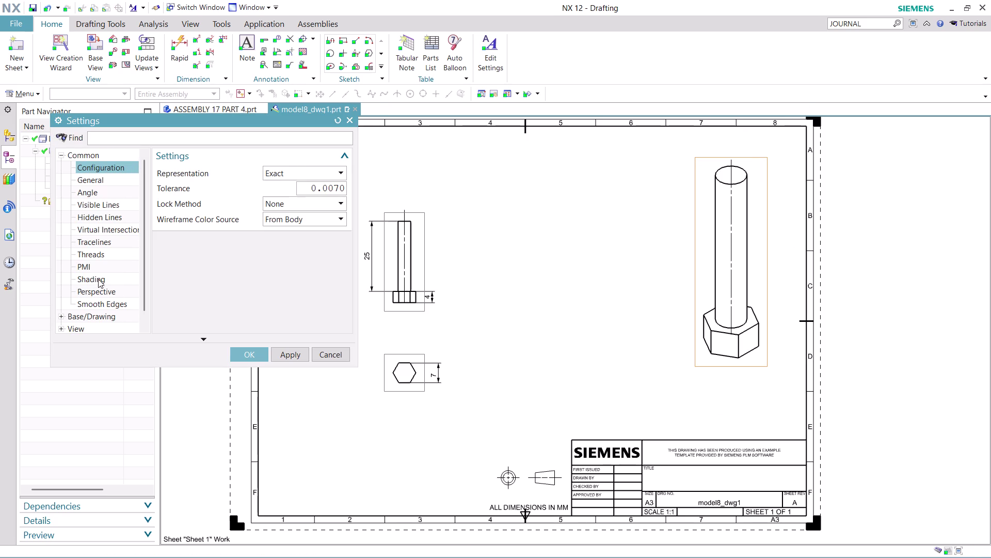
click(97, 277)
click(323, 169)
click(315, 189)
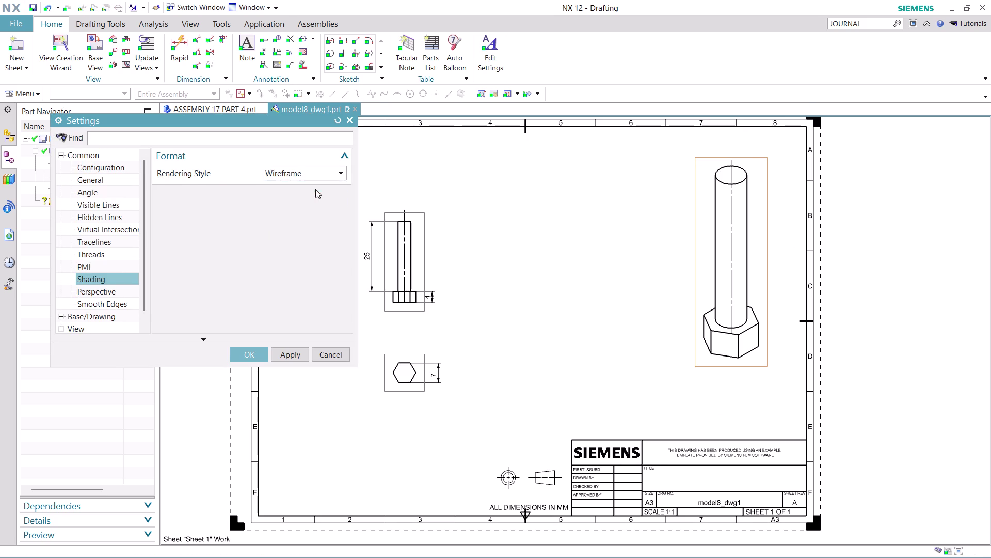
click(298, 358)
click(257, 356)
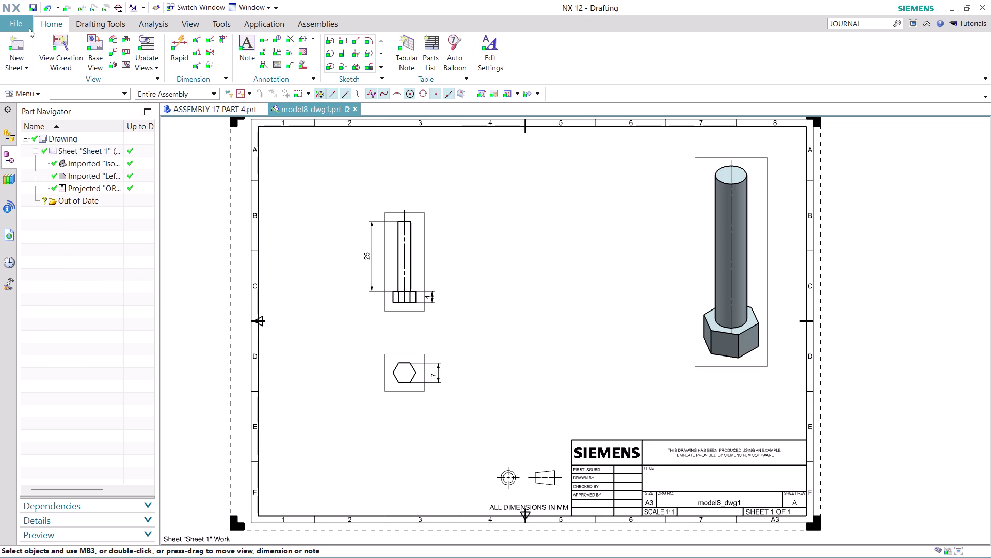
click(10, 22)
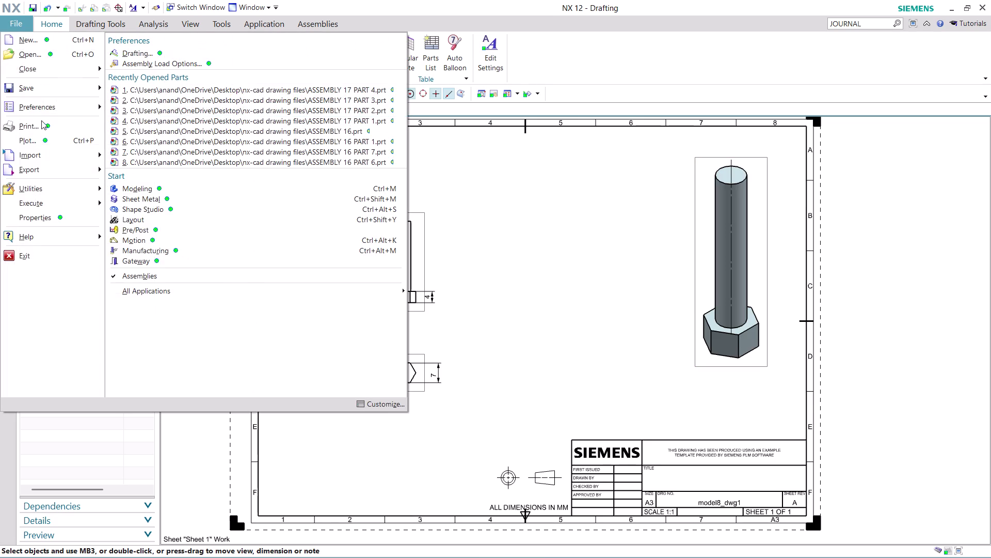
Export the A3 sheet as PDF ASSEMBLY 17 PART 4, then return to the model.
click(202, 100)
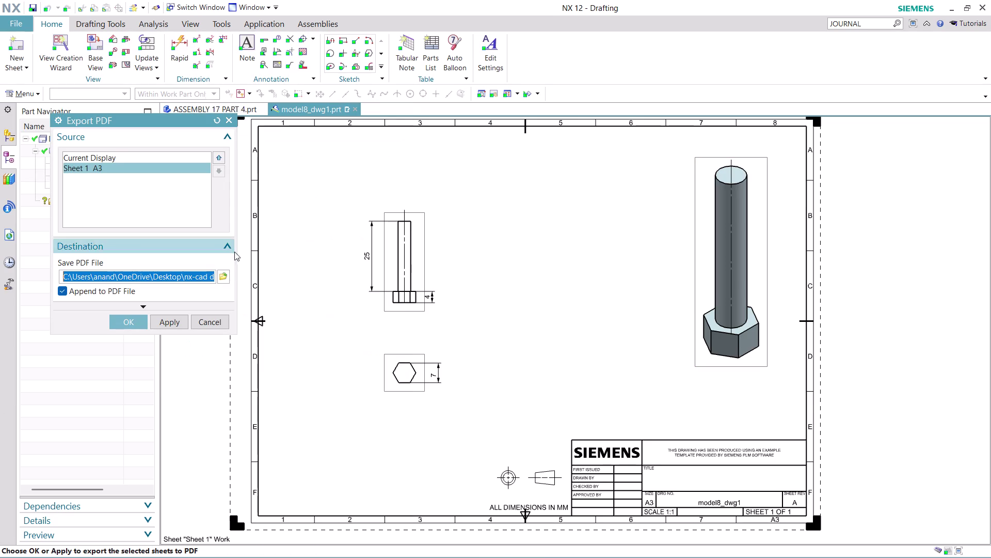
click(228, 278)
text(A)
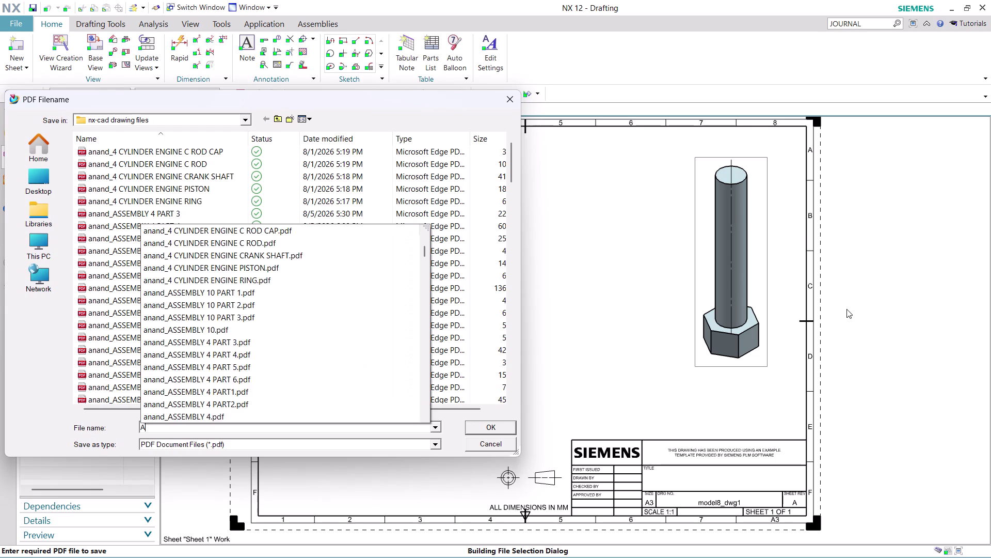
text(SS)
text(EMB)
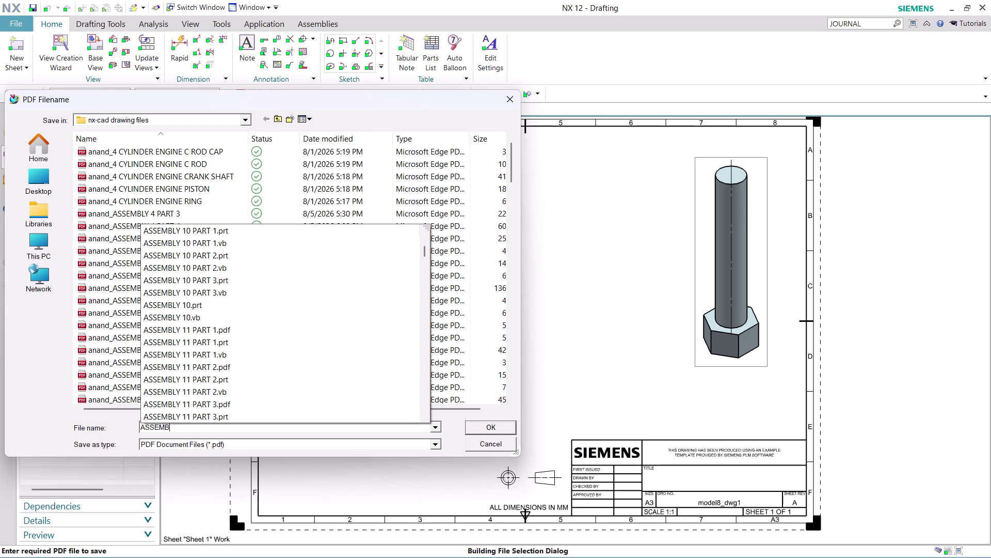
text(LY 17)
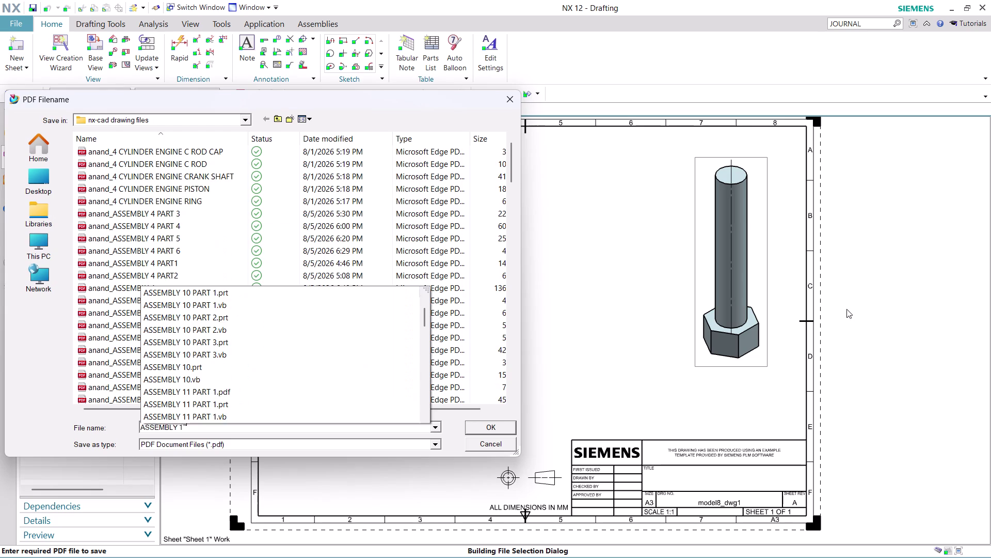
key(space)
text(PART)
key(space)
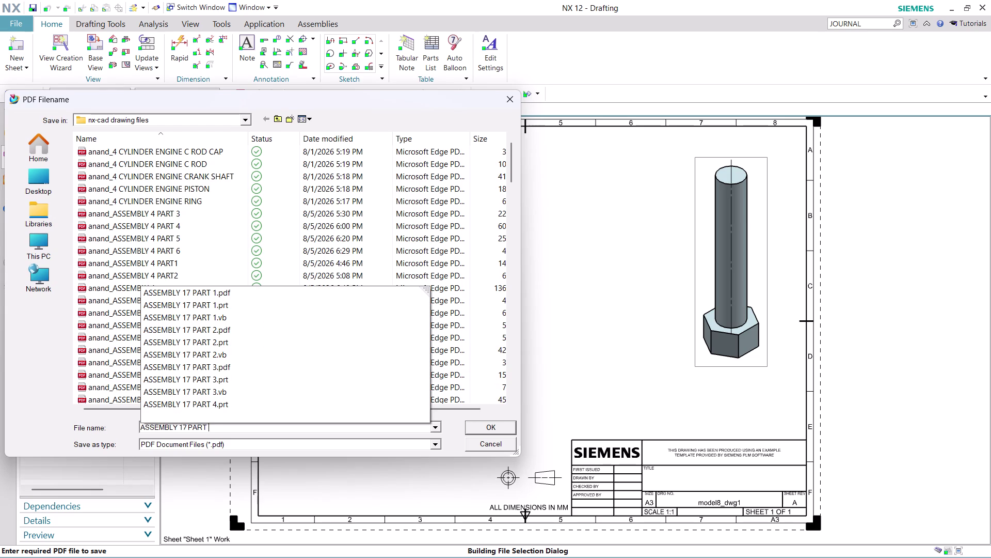
key(4)
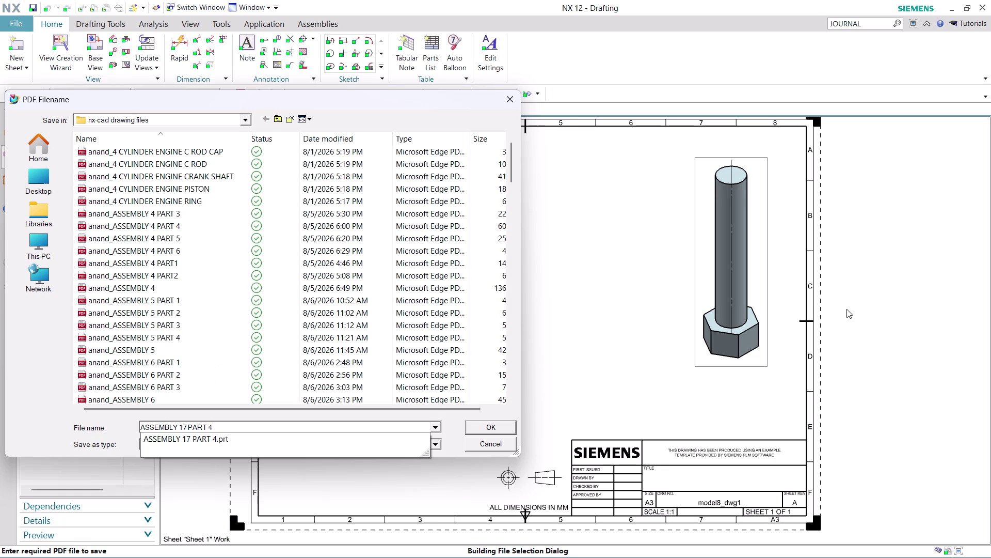
key(Return)
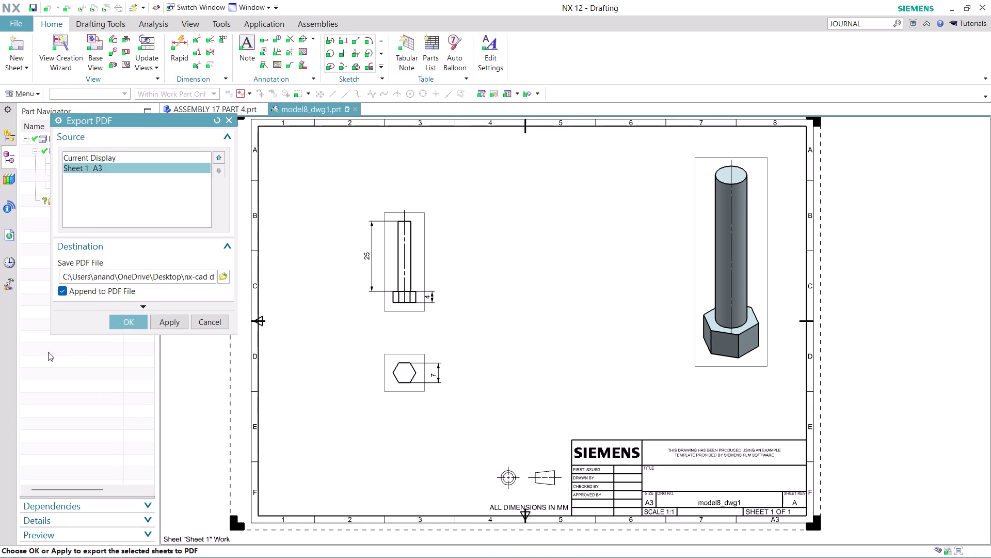
click(135, 318)
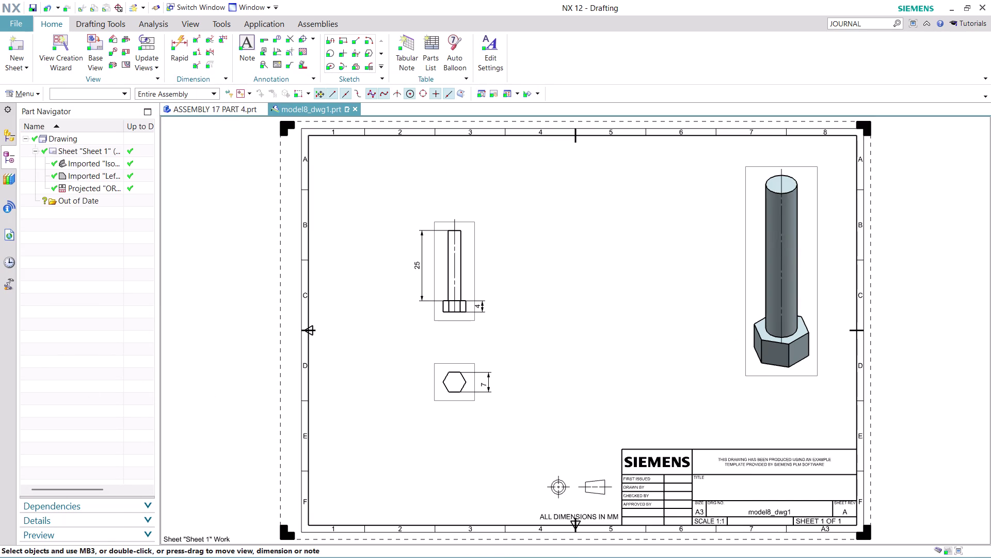
click(222, 109)
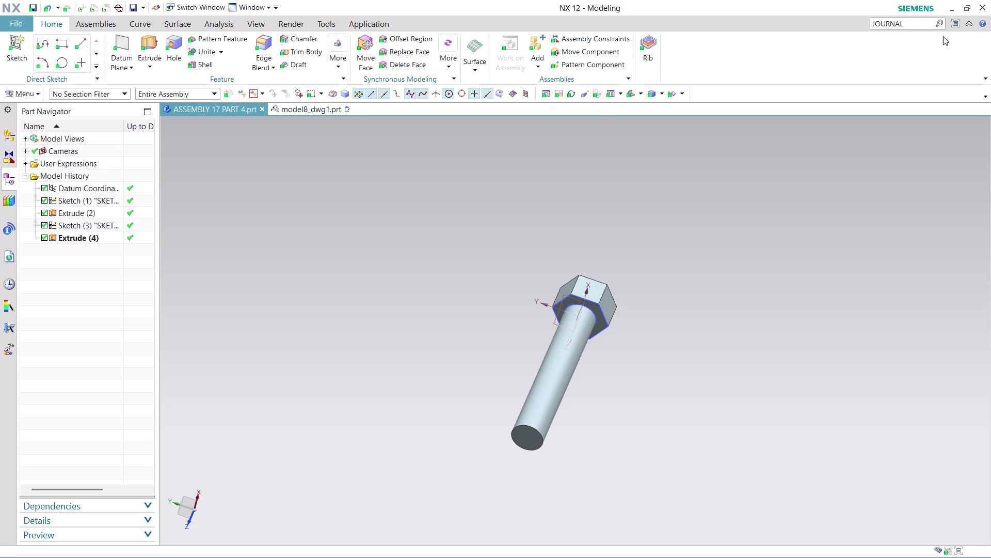
Look up JOURNAL in Command Finder and run Stop Recording to end the session journal.
click(921, 26)
key(Return)
scroll(down, 3)
scroll(down, 3)
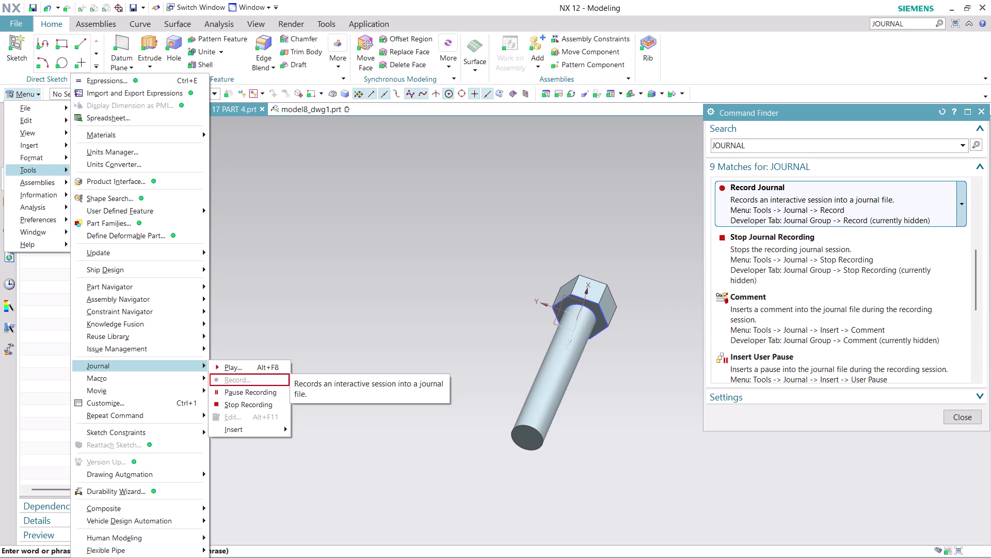
click(756, 252)
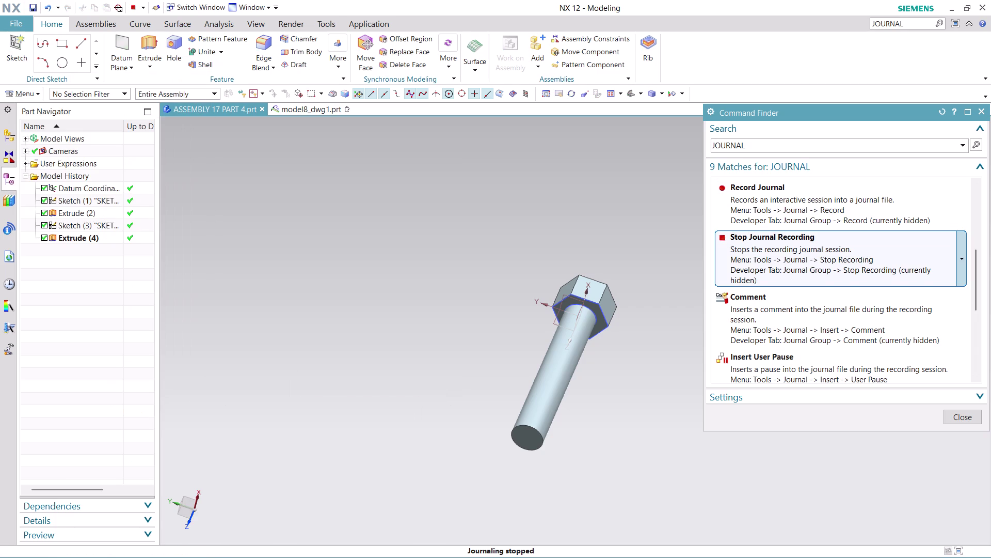
click(756, 253)
click(757, 252)
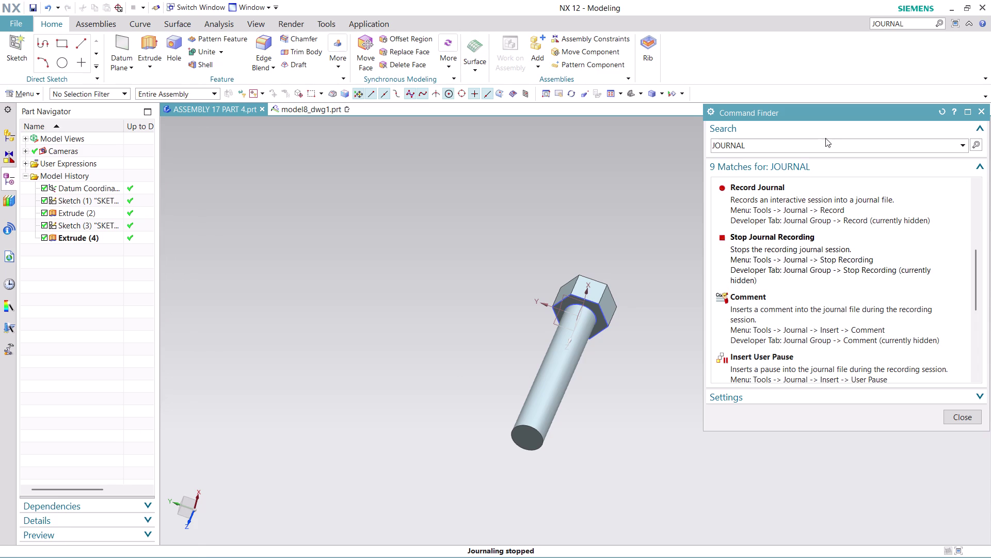
double_click(757, 247)
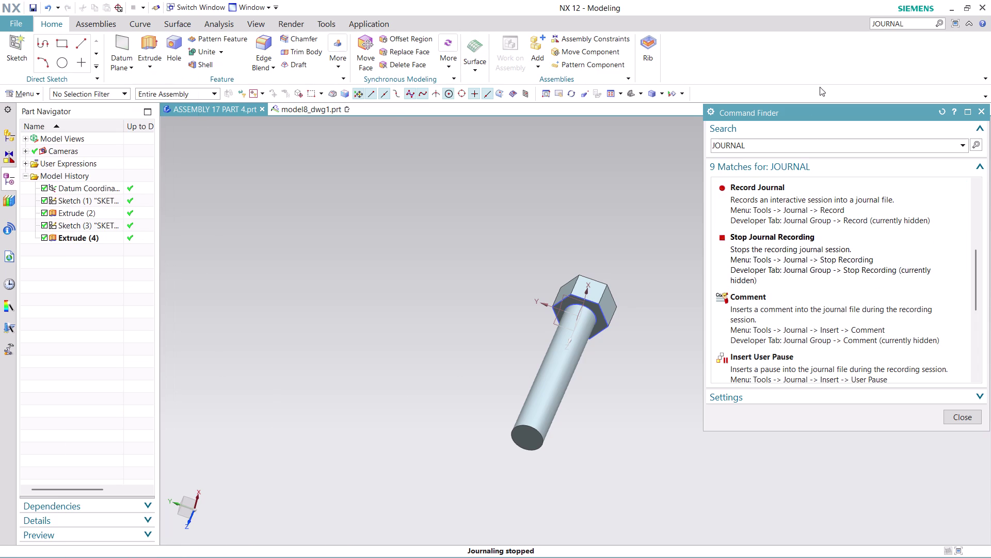